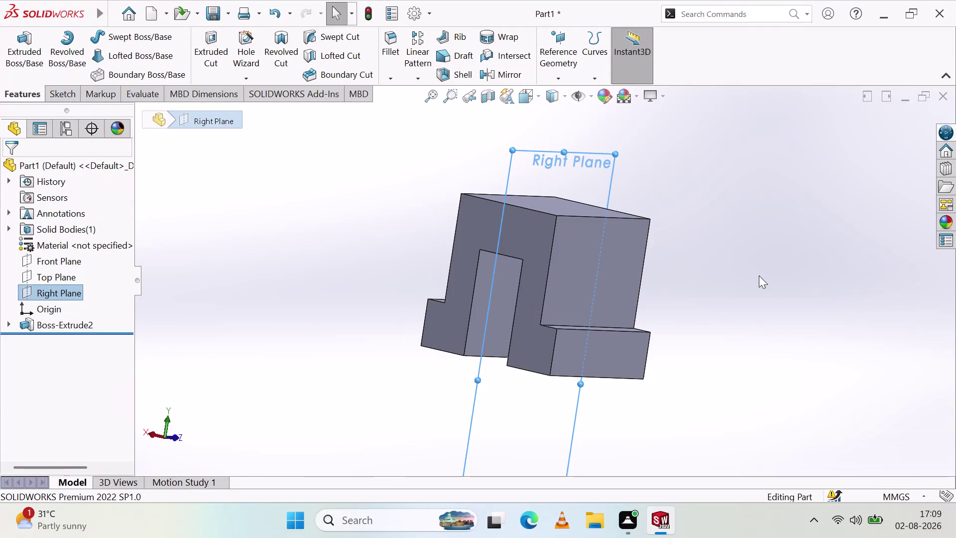
Start a sketch on the Right Plane and draw a short horizontal line near the top.
right_click(534, 188)
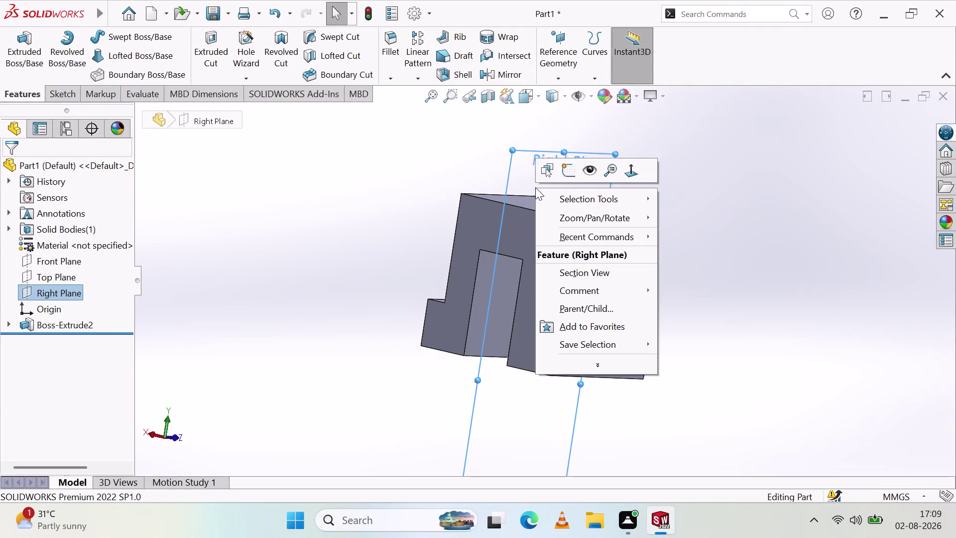
click(573, 171)
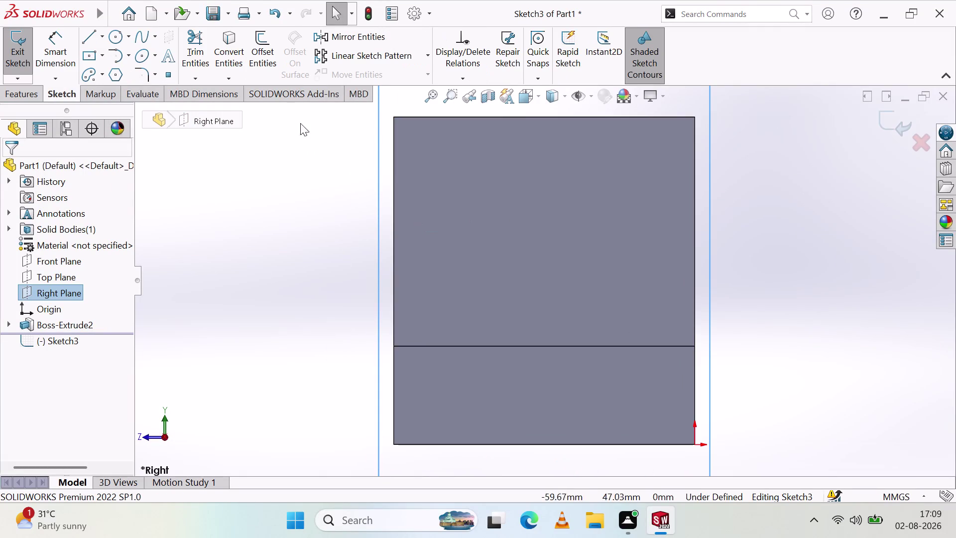
click(86, 45)
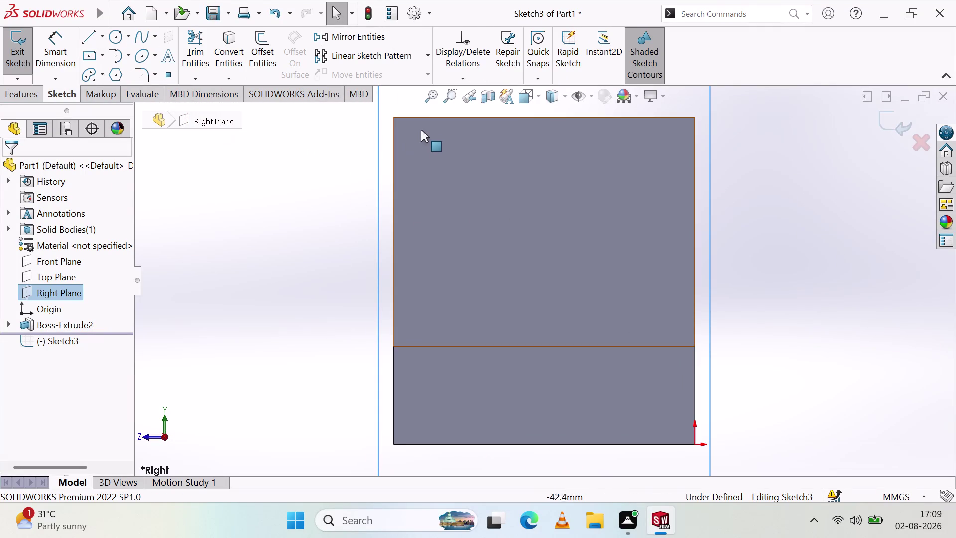
click(89, 40)
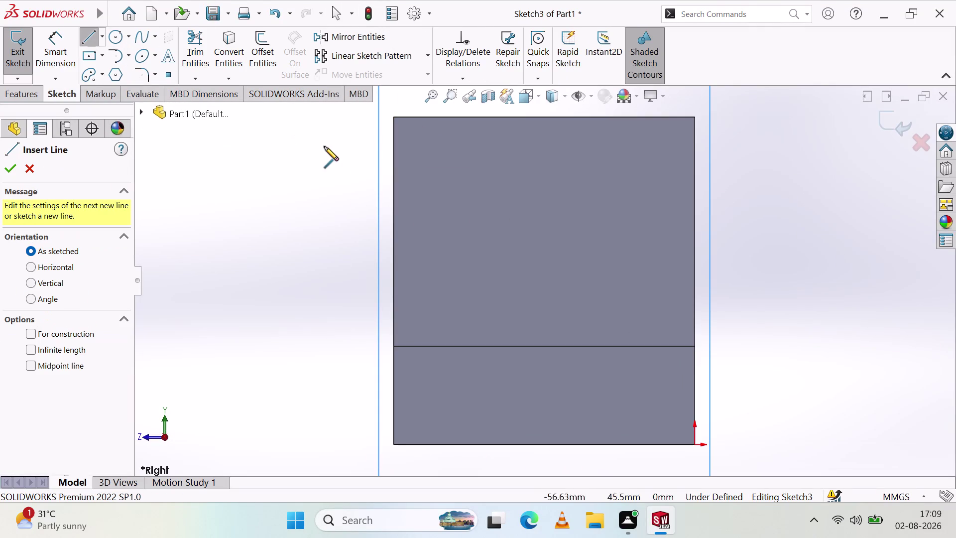
click(414, 141)
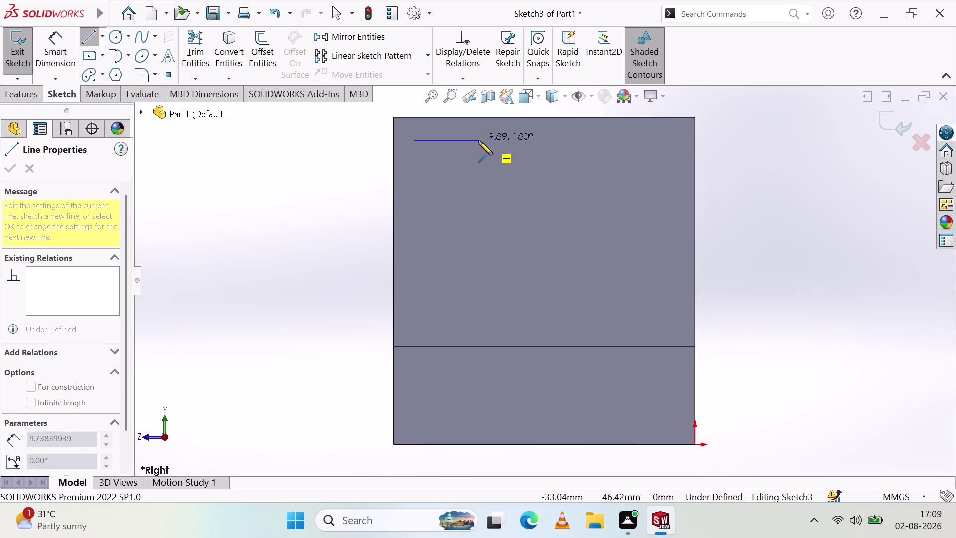
drag(483, 140, 477, 165)
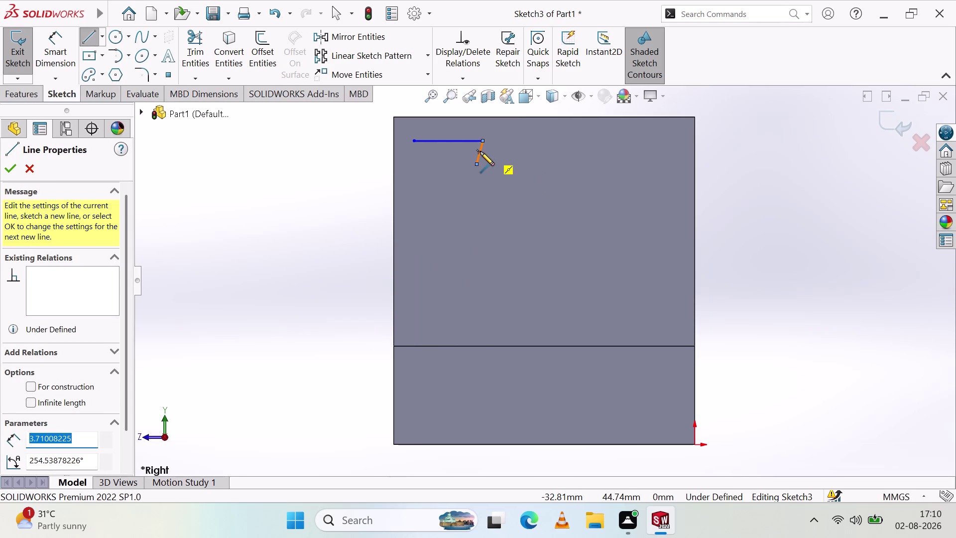
Draw a 48.31 mm slanted line from the horizontal line's end to the bottom-left corner.
key(ctrl+z)
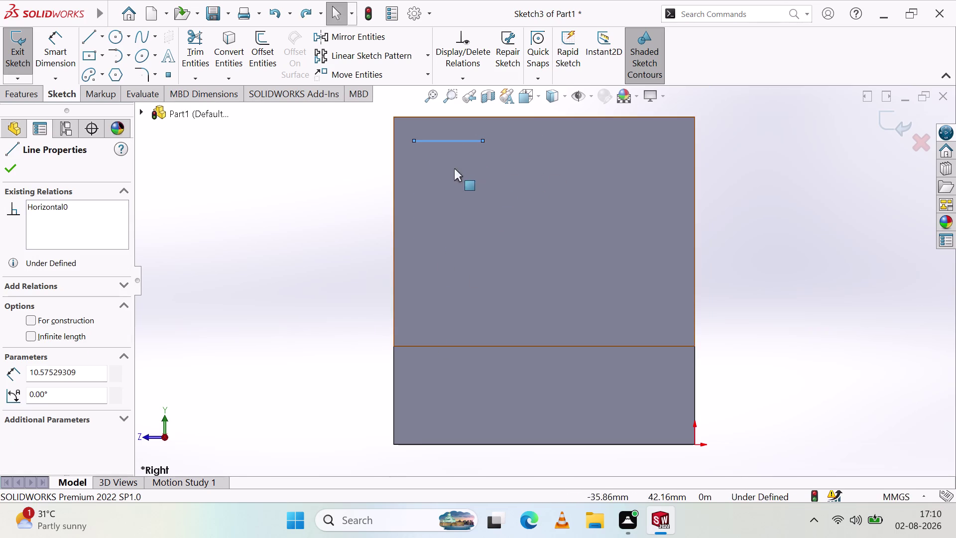
click(82, 37)
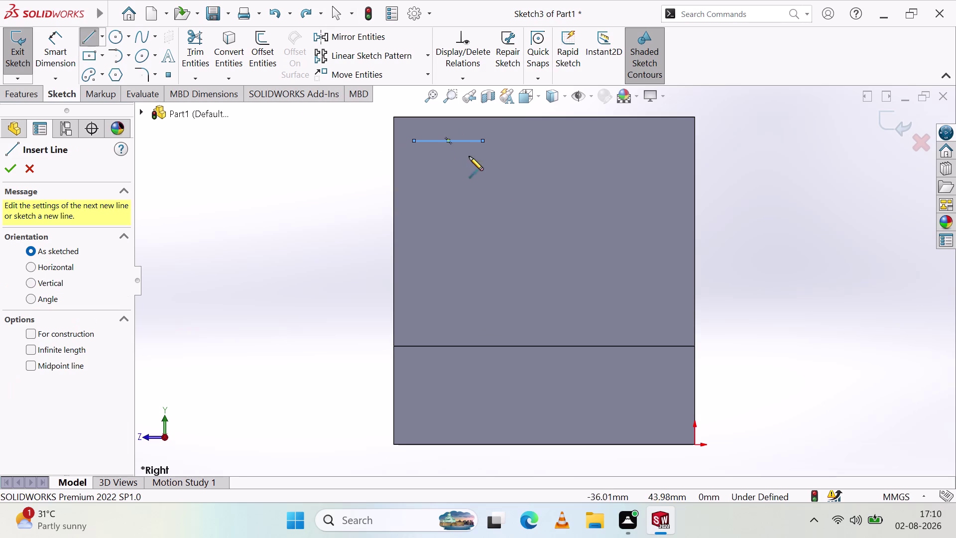
click(482, 139)
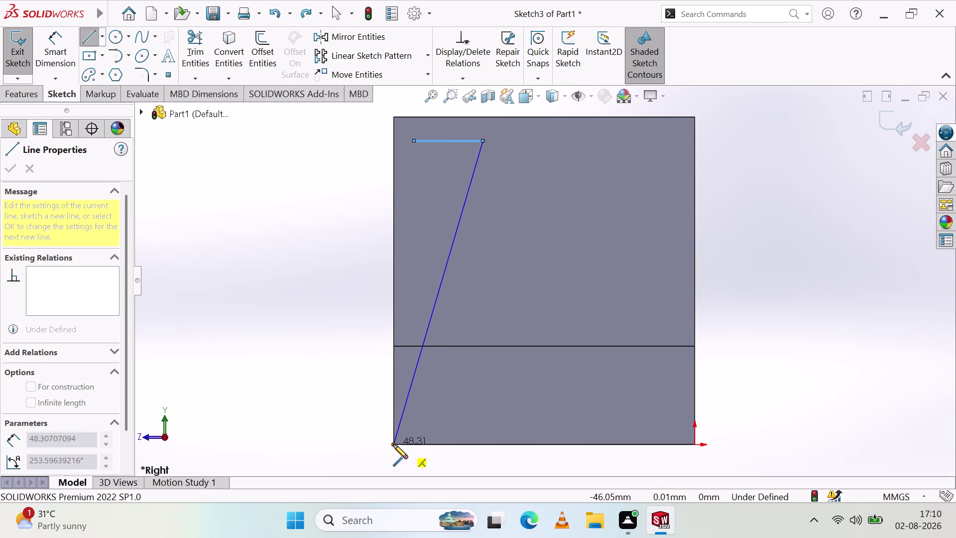
drag(393, 444, 404, 398)
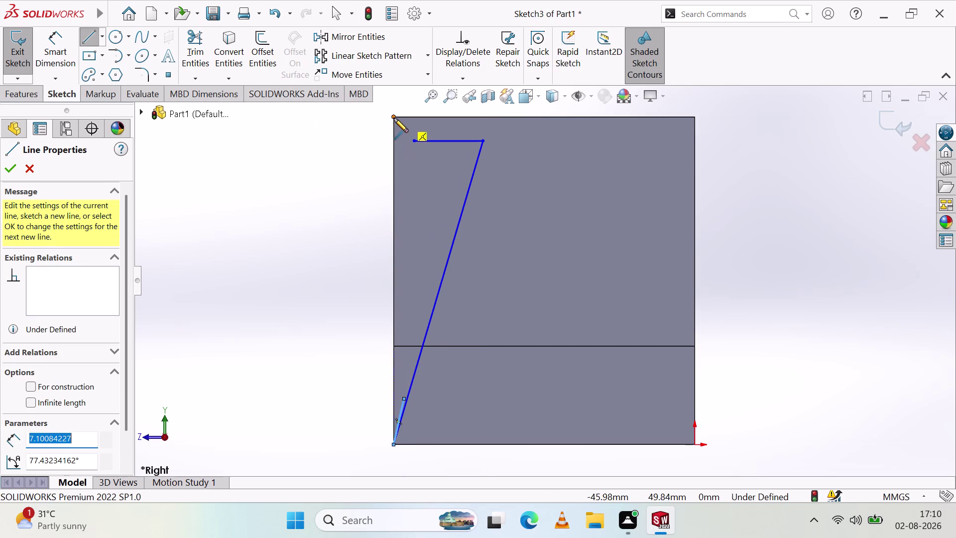
click(394, 117)
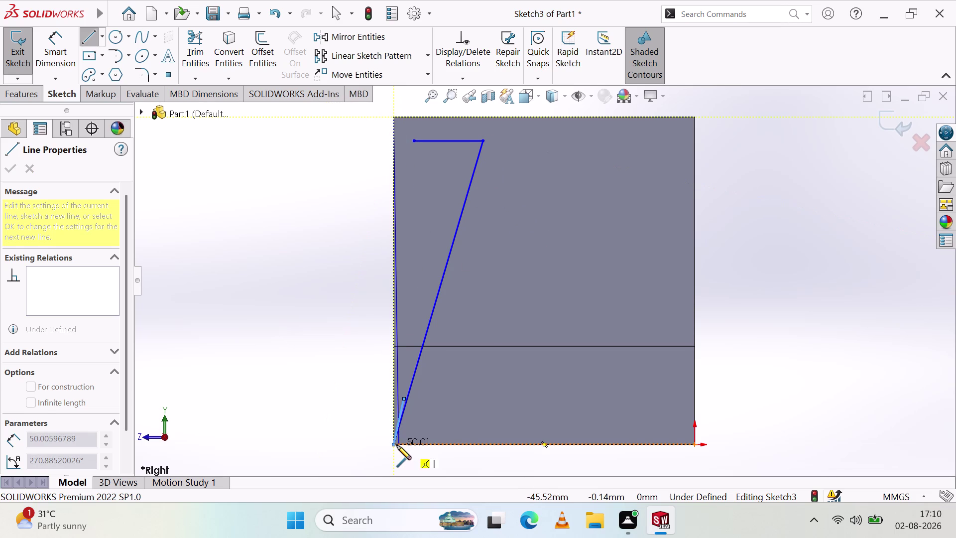
key(Escape)
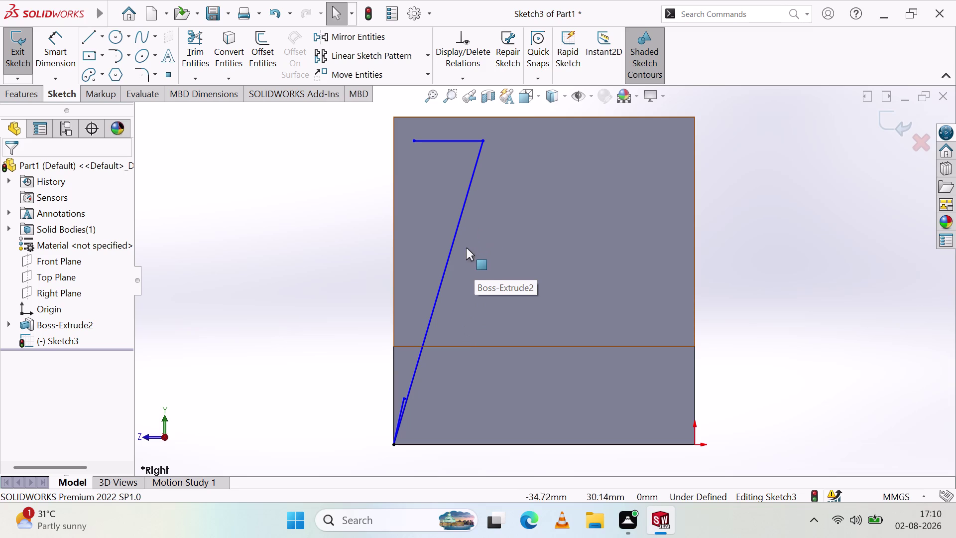
click(445, 270)
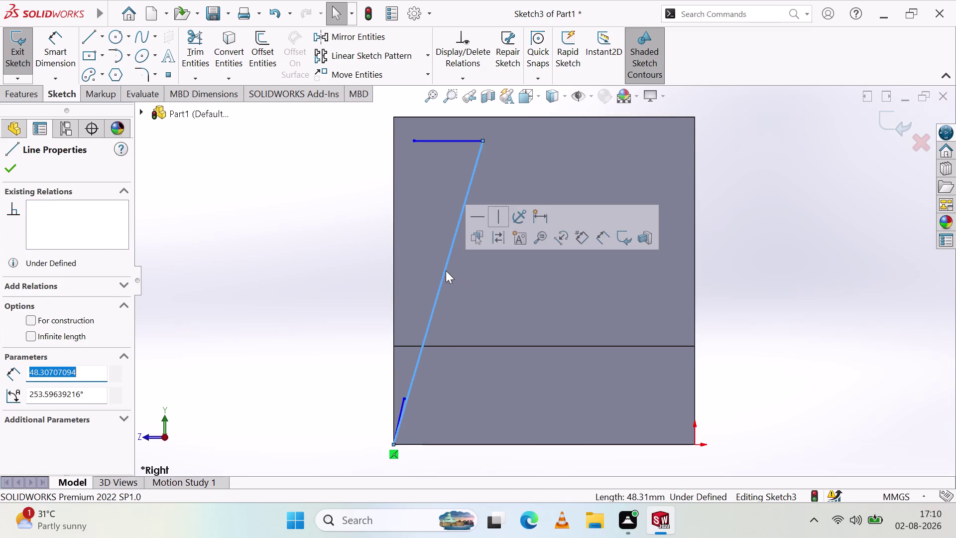
Delete the slanted, horizontal and short bottom-left lines, dismissing the endpoint-deletion warning.
key(Delete)
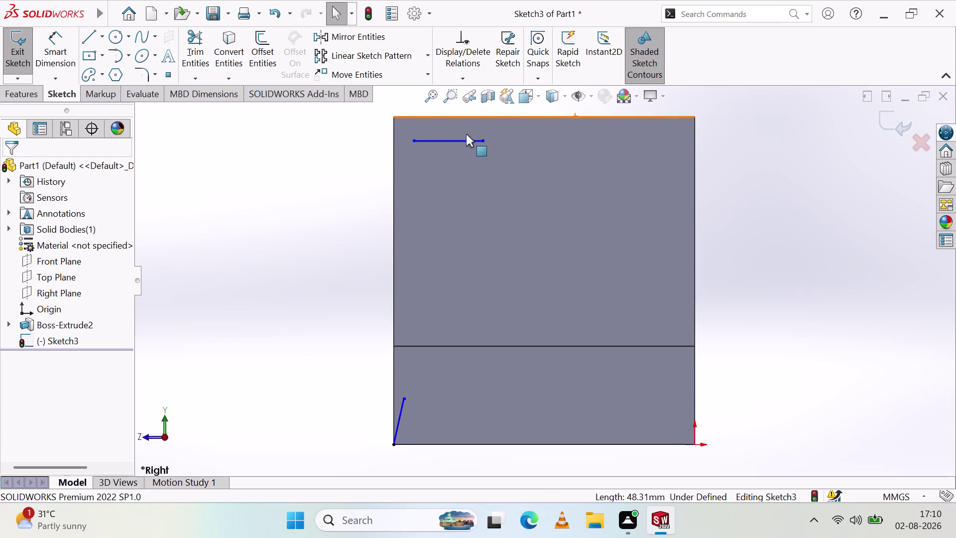
click(464, 138)
key(Delete)
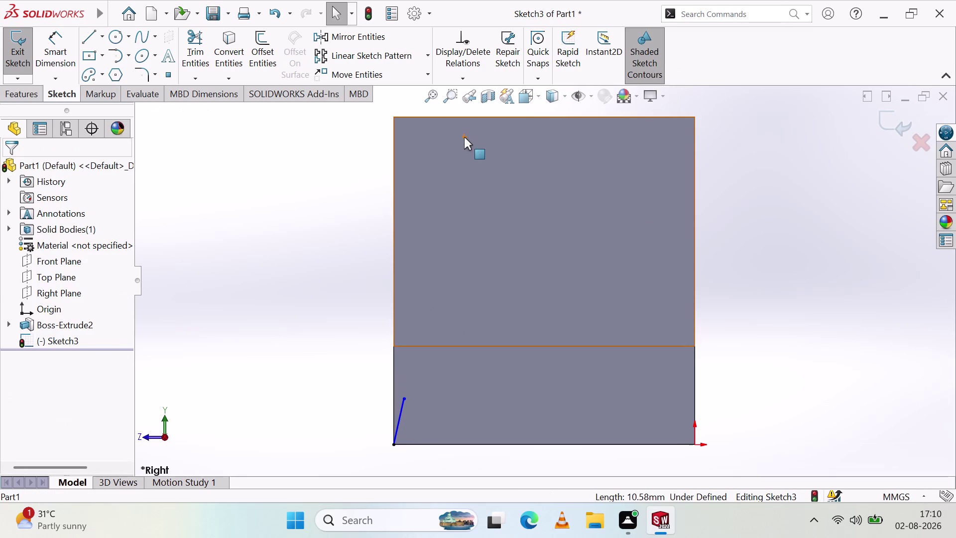
click(403, 402)
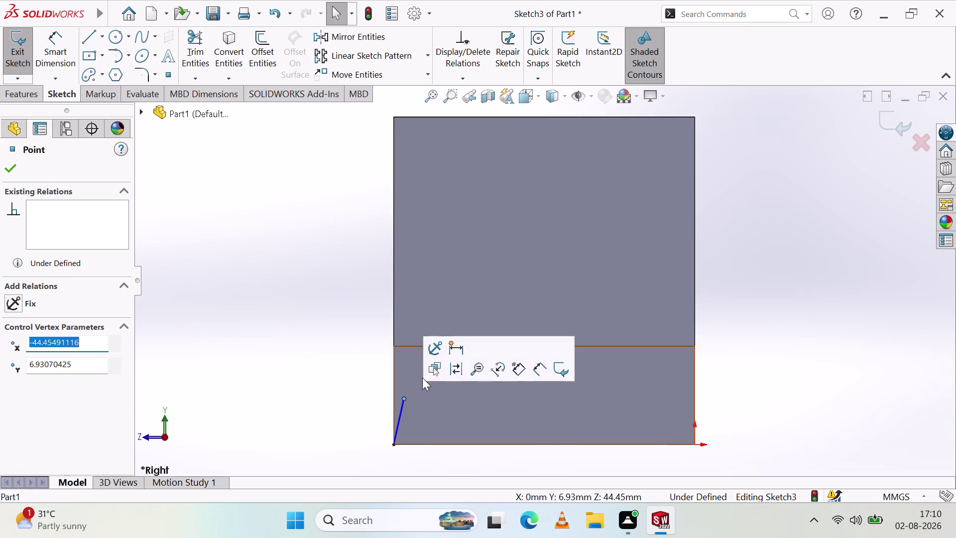
key(Delete)
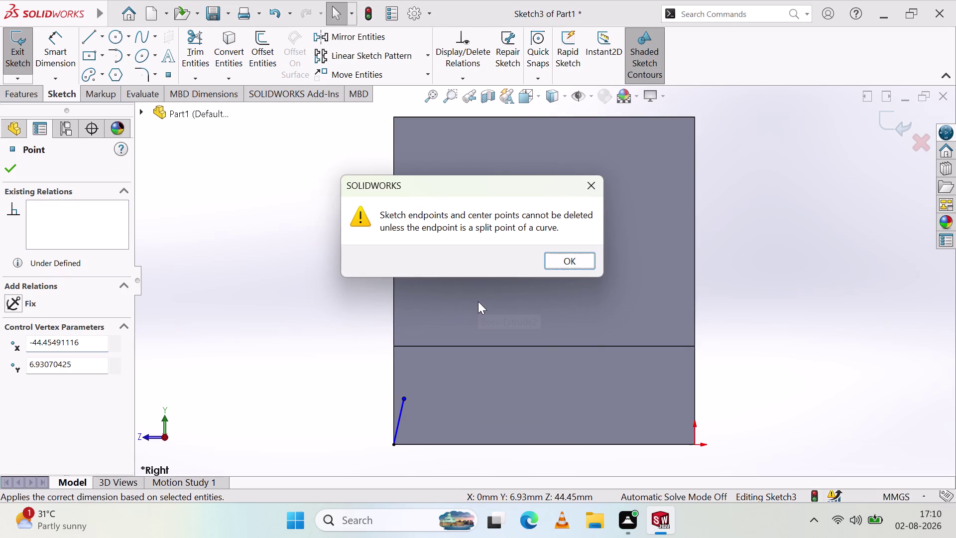
click(580, 259)
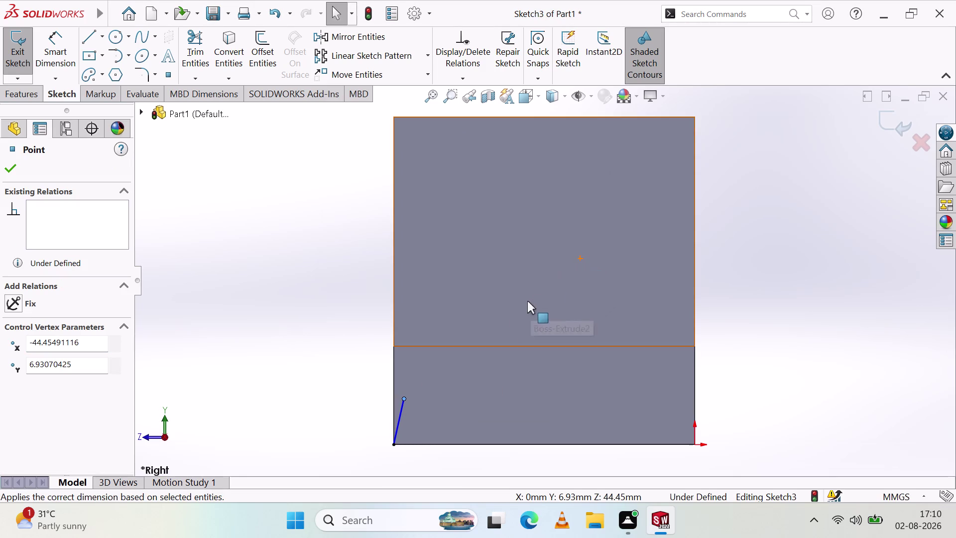
click(400, 411)
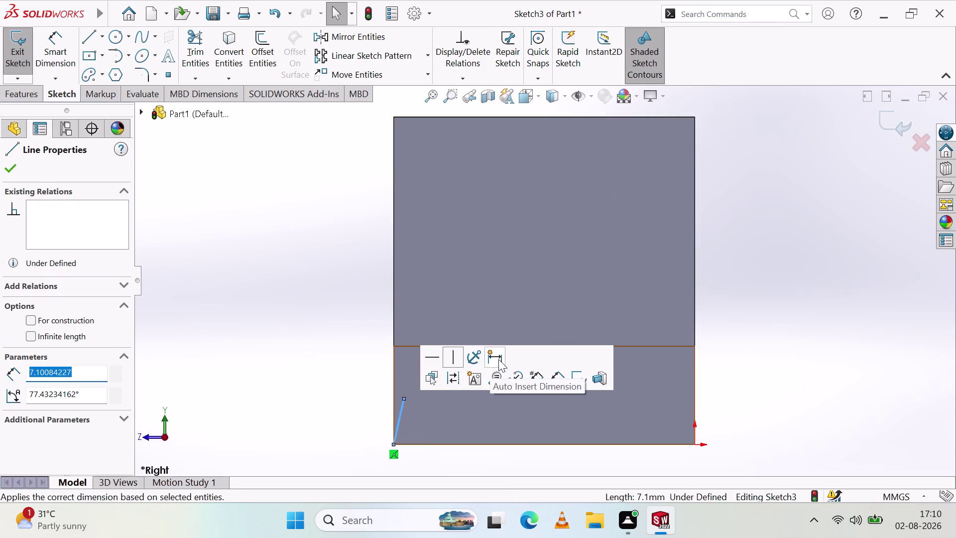
key(Delete)
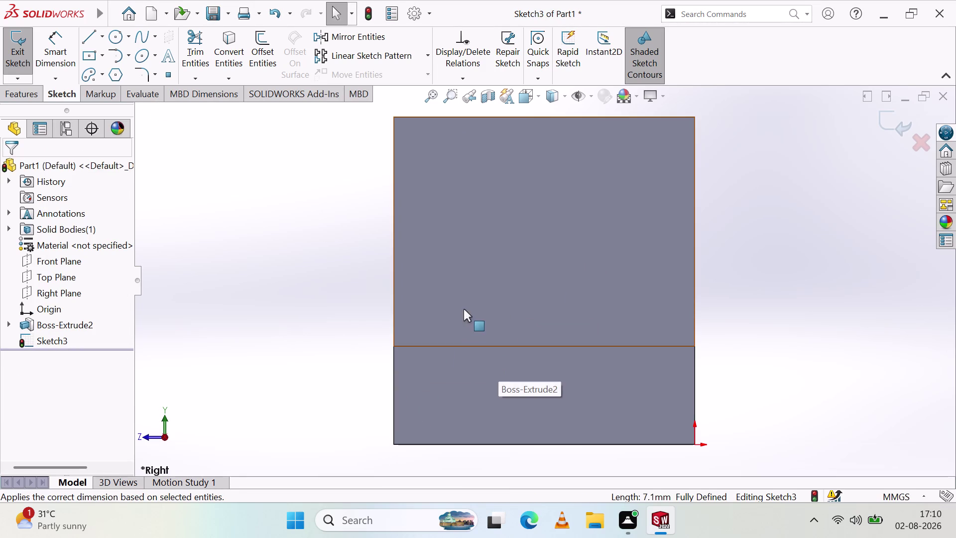
click(92, 37)
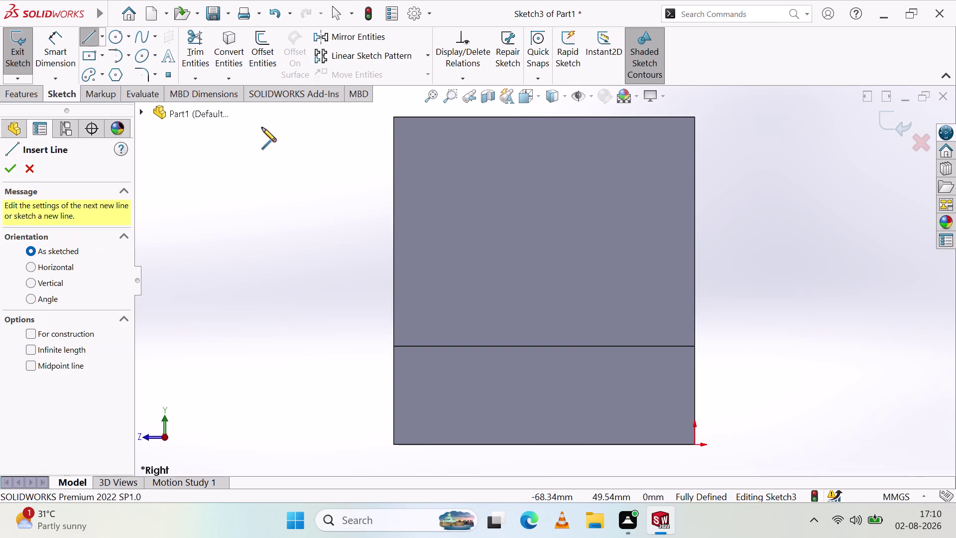
scroll(up, 3)
scroll(down, 3)
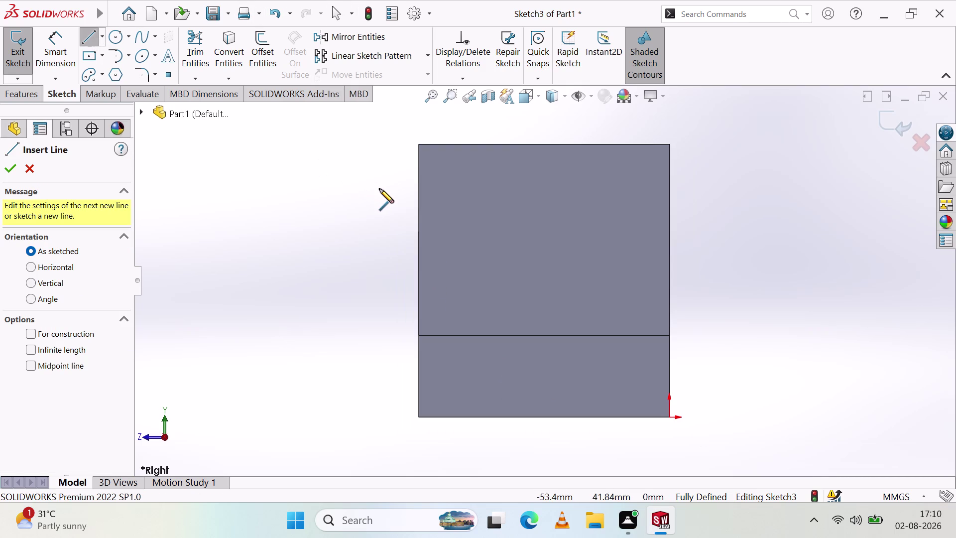
middle_drag(522, 225, 441, 225)
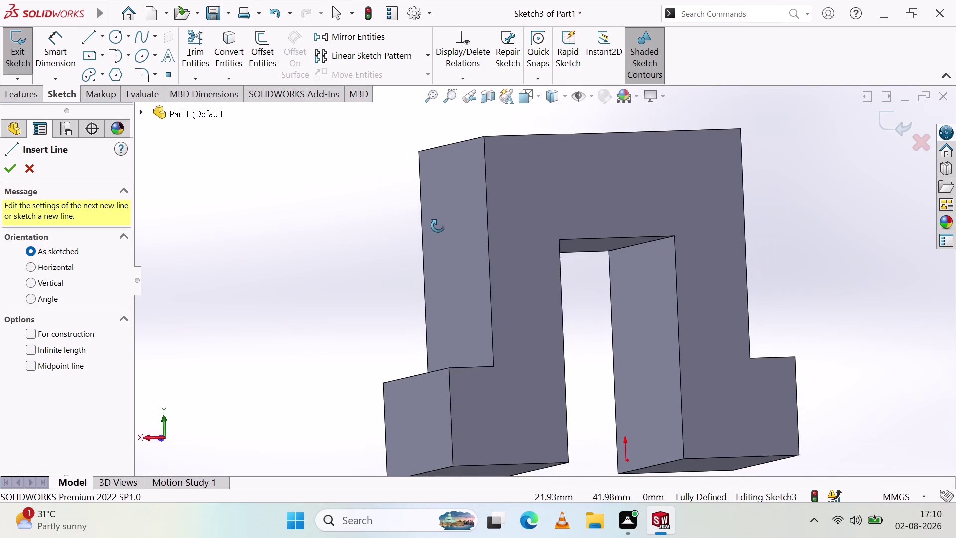
middle_drag(442, 225, 516, 226)
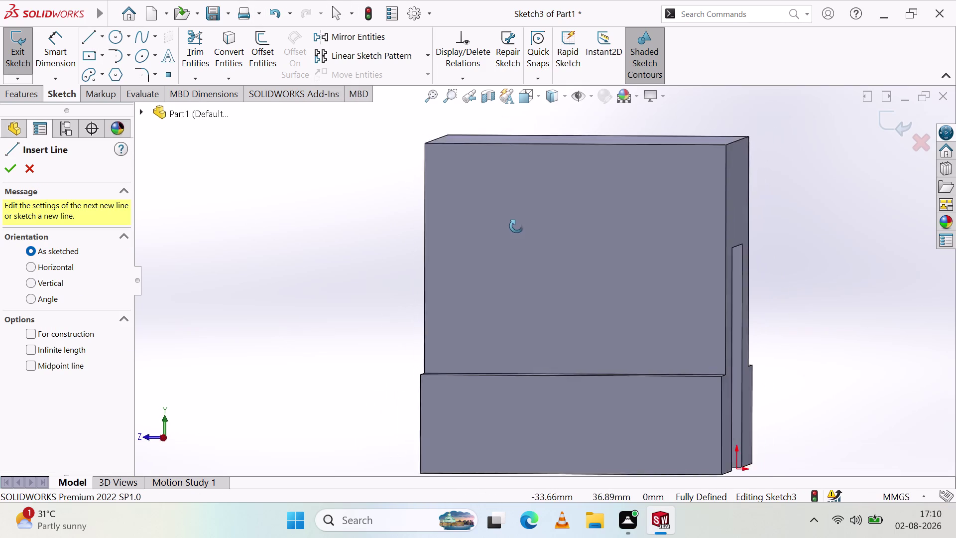
middle_drag(517, 226, 554, 227)
middle_click(556, 226)
middle_drag(561, 225, 573, 222)
middle_drag(585, 222, 622, 221)
middle_click(628, 221)
middle_click(630, 221)
middle_drag(624, 224, 557, 233)
middle_click(542, 231)
middle_click(540, 231)
middle_drag(540, 231, 522, 208)
middle_click(521, 208)
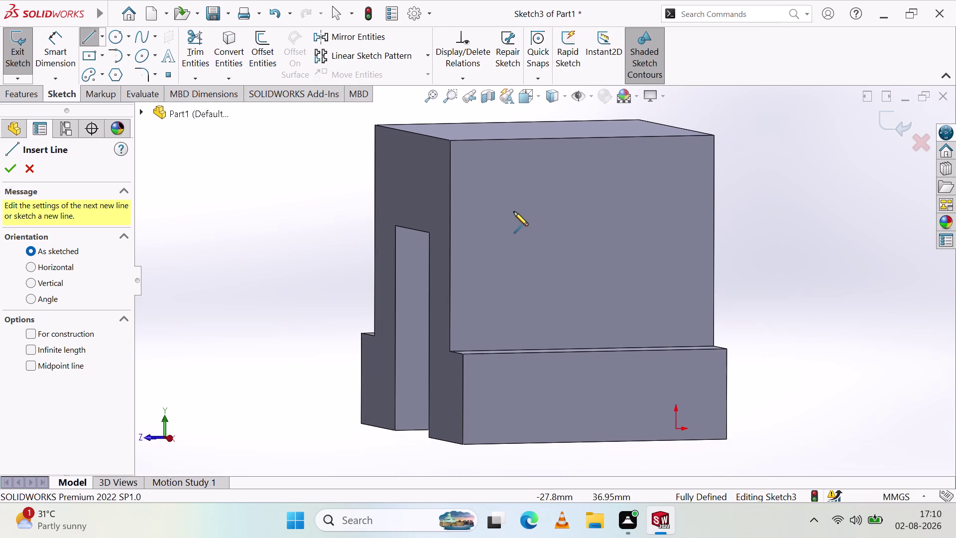
middle_drag(580, 236, 557, 216)
middle_click(557, 216)
middle_click(557, 219)
middle_drag(558, 230, 559, 236)
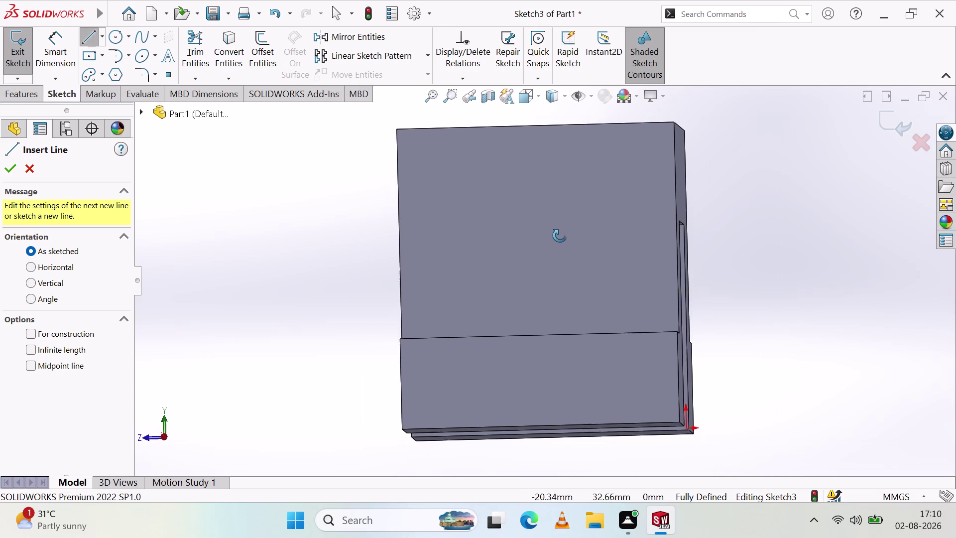
middle_drag(560, 235, 561, 240)
middle_click(561, 241)
middle_click(560, 240)
key(Escape)
key(Escape)
key(Escape)
key(Escape)
key(Escape)
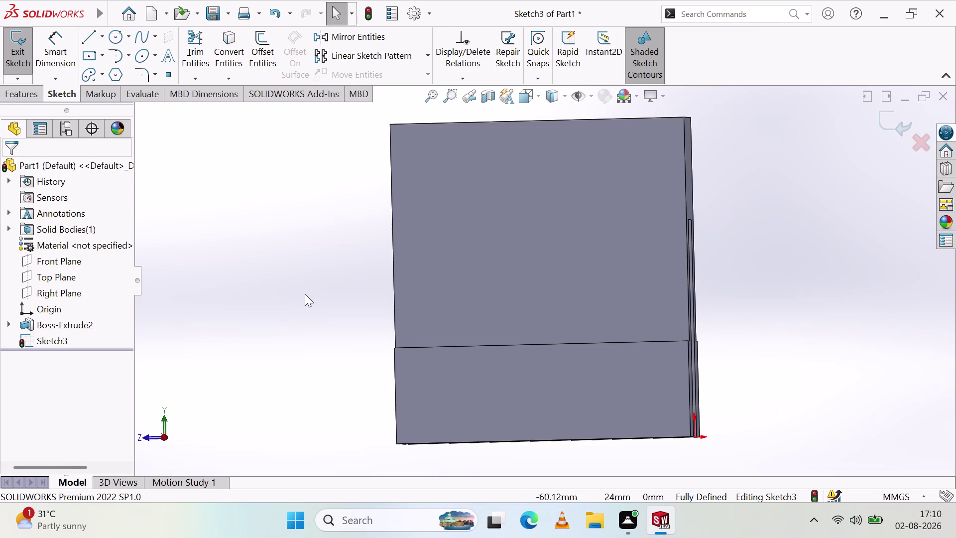
key(Escape)
key(Escape)
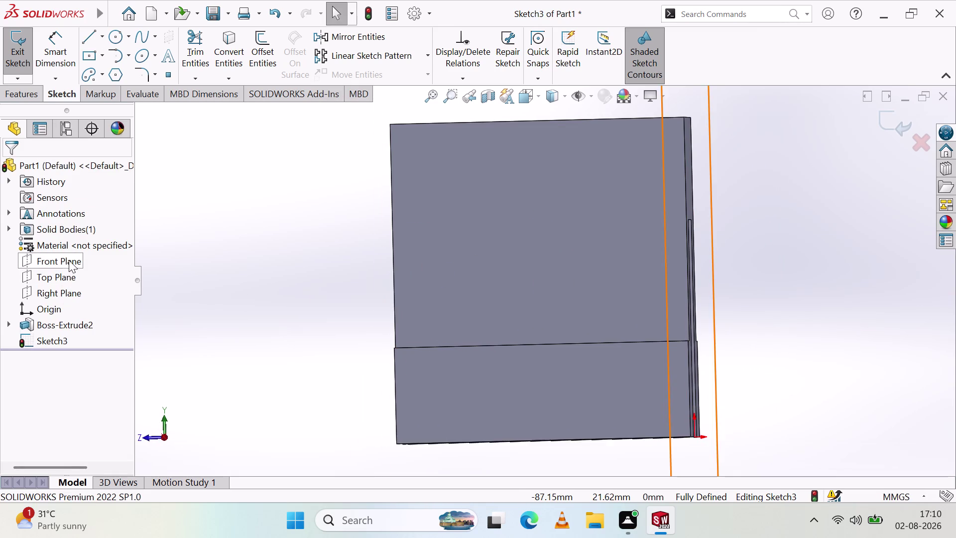
click(69, 293)
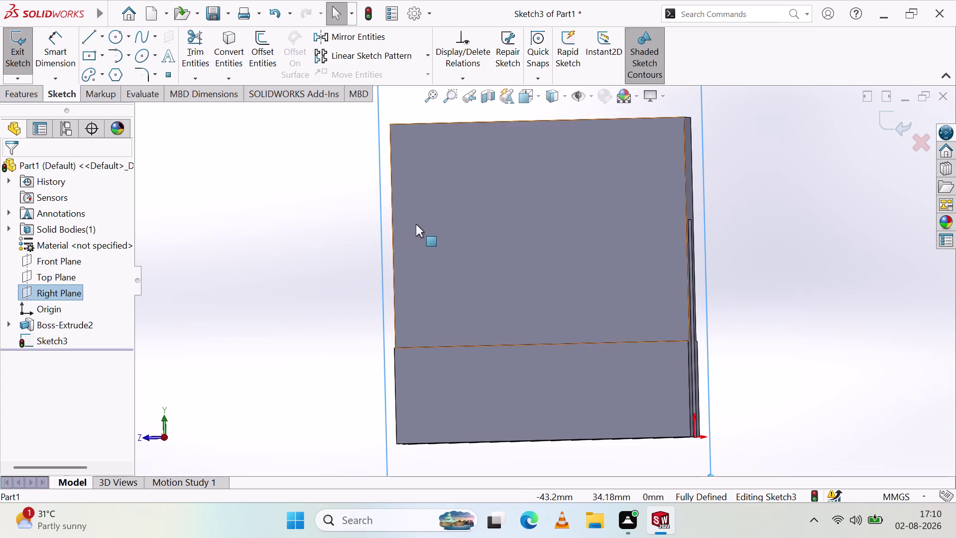
scroll(down, 3)
scroll(up, 3)
key(Escape)
key(Escape)
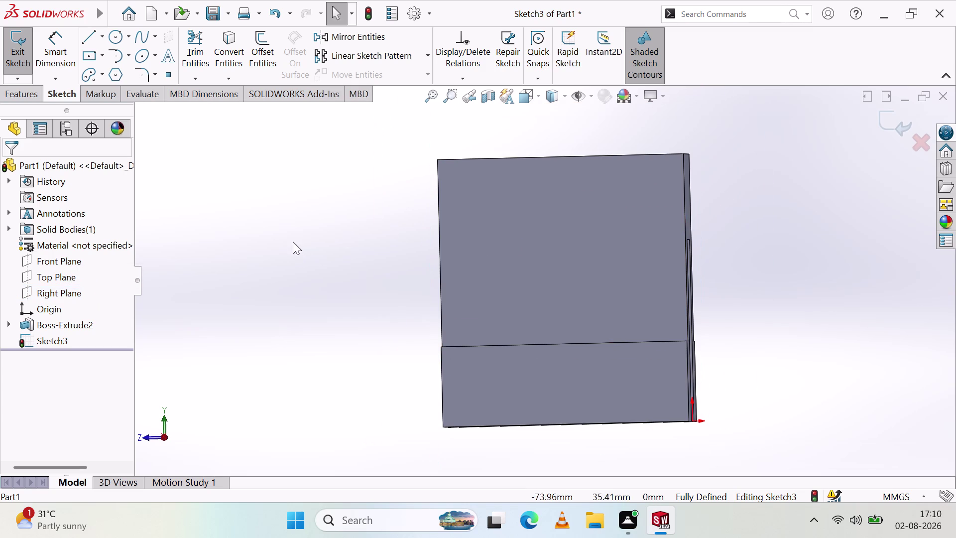
key(ctrl+z)
key(ctrl+z)
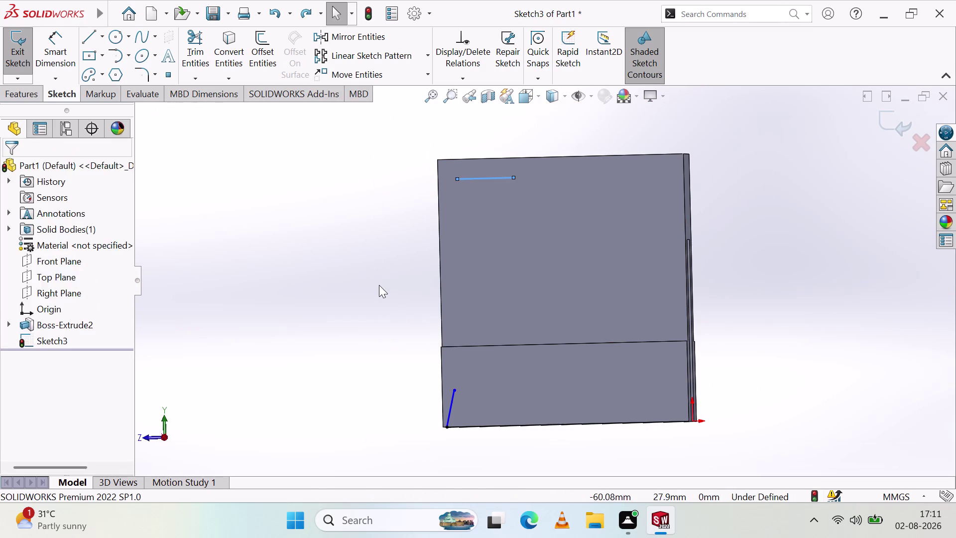
key(ctrl+z)
key(ctrl+z)
key(ctrl+z)
key(ctrl+z)
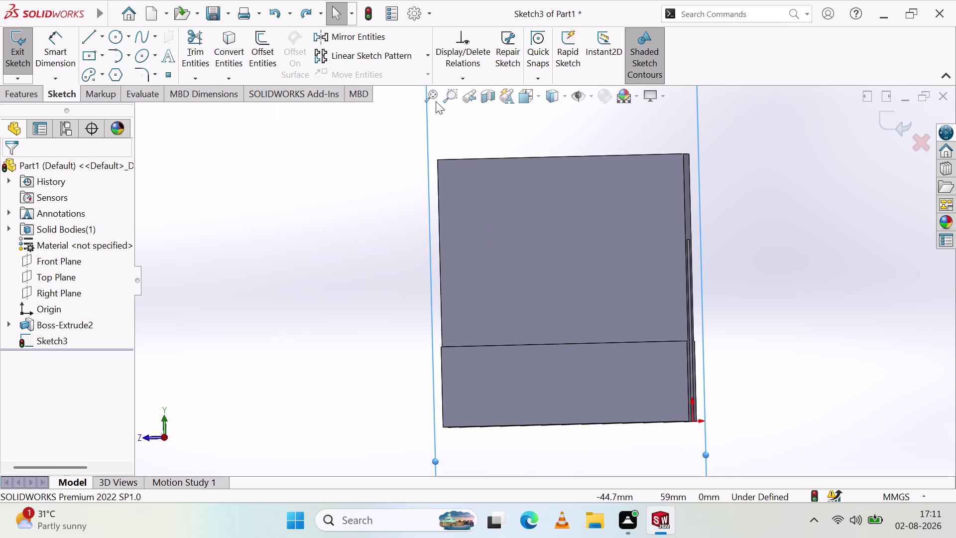
click(433, 96)
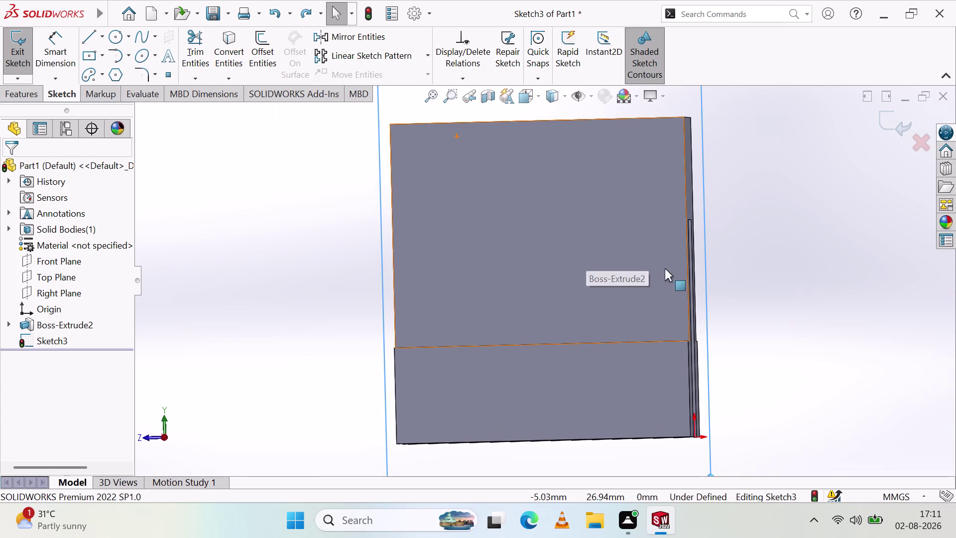
click(143, 433)
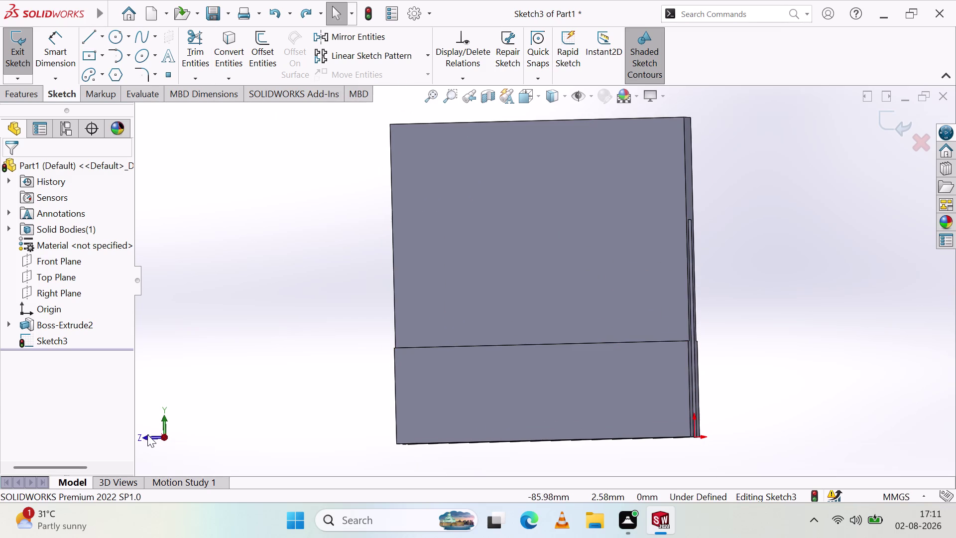
click(161, 436)
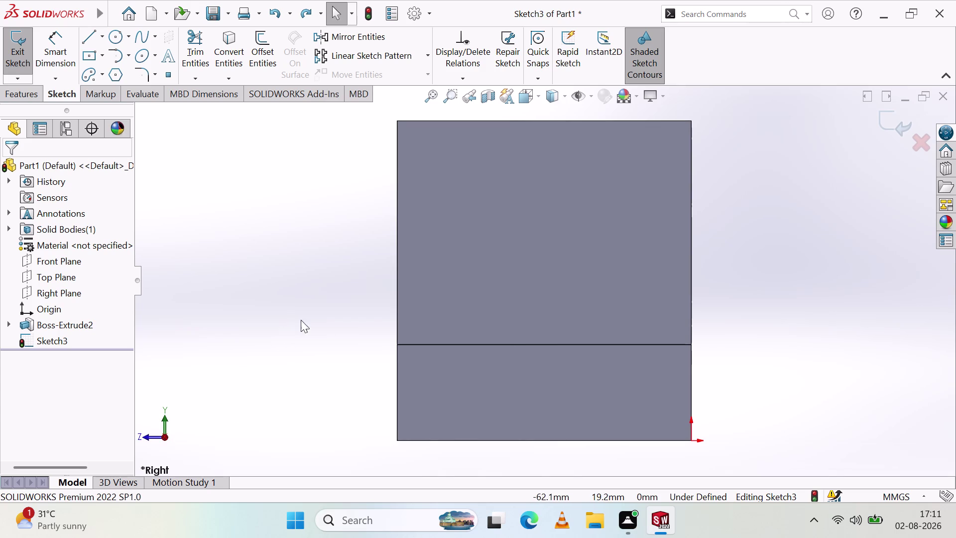
Draw a short line along the top edge and dimension it to 7 mm.
scroll(up, 3)
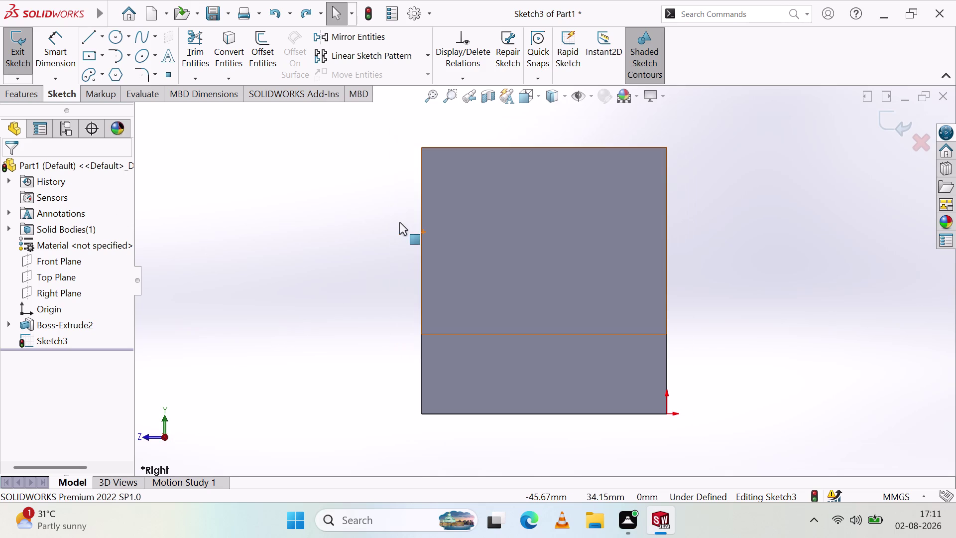
scroll(down, 3)
scroll(up, 3)
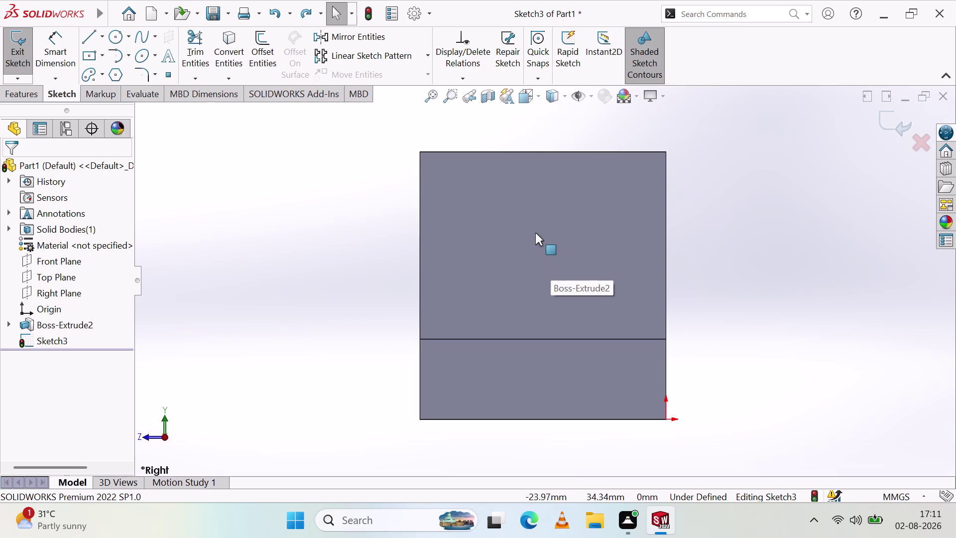
click(87, 39)
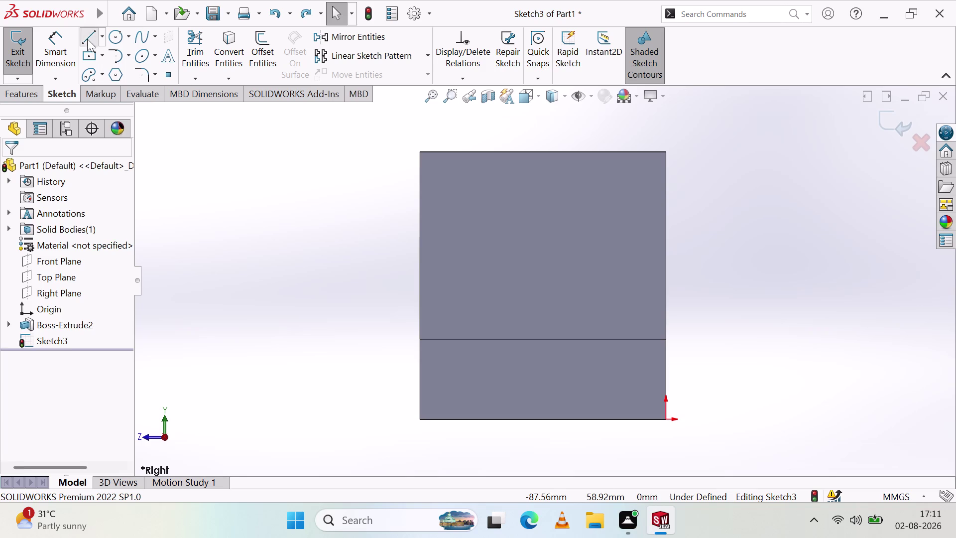
click(419, 151)
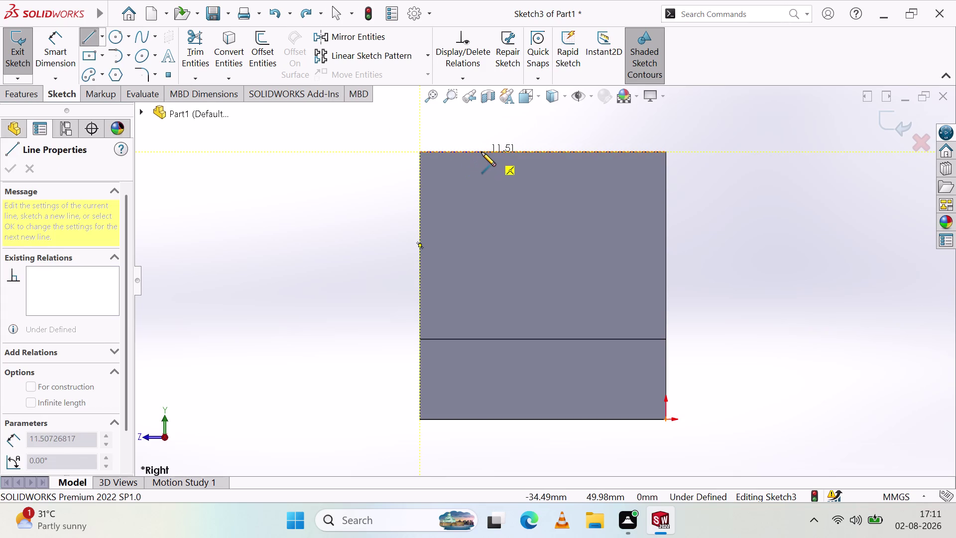
click(482, 152)
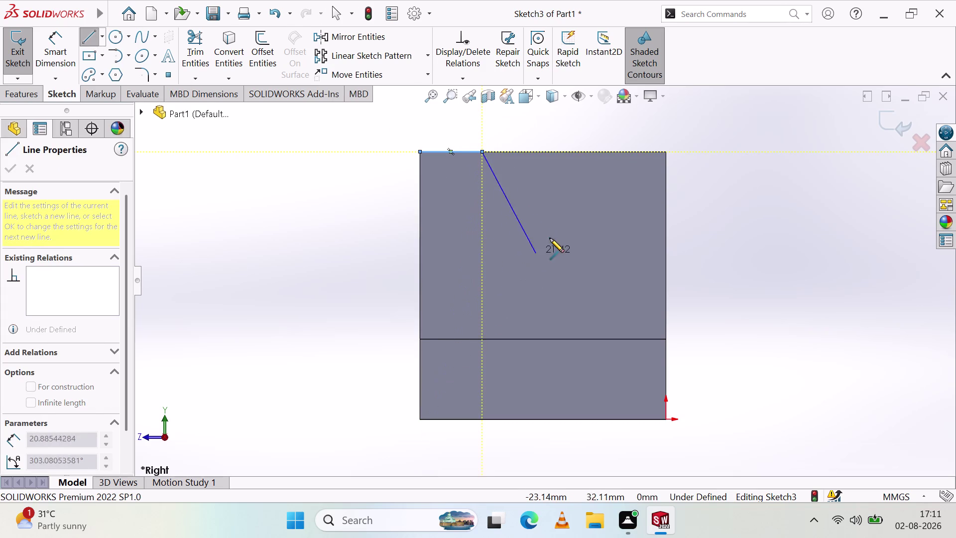
key(Escape)
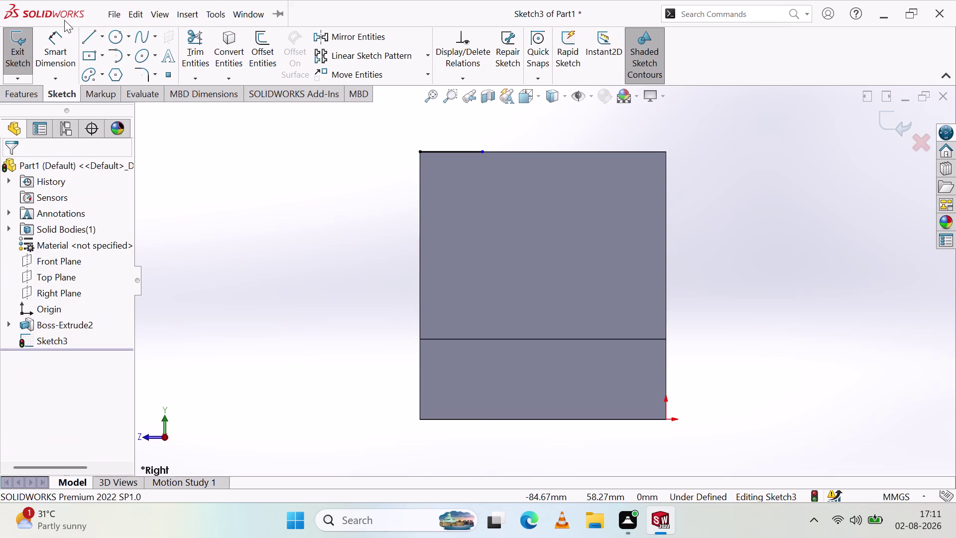
click(64, 45)
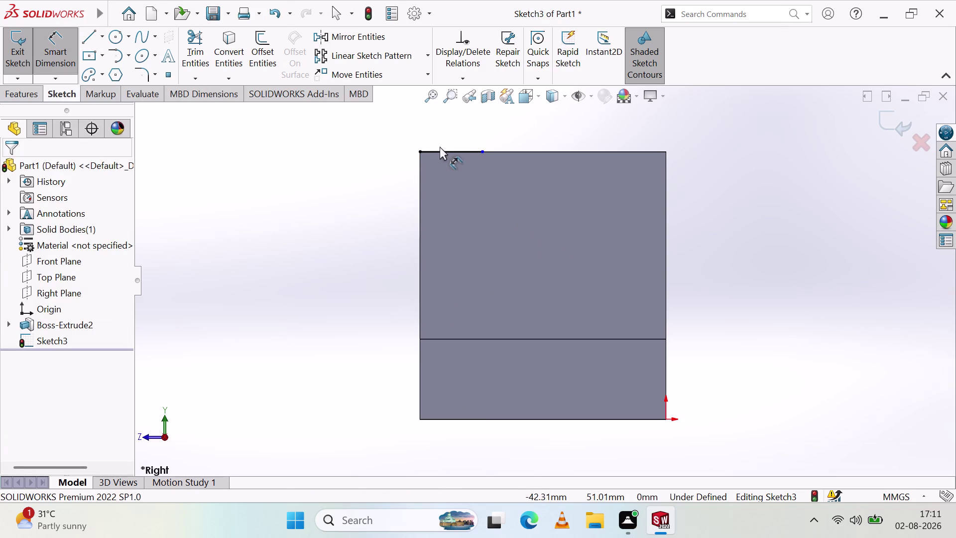
click(443, 150)
click(454, 197)
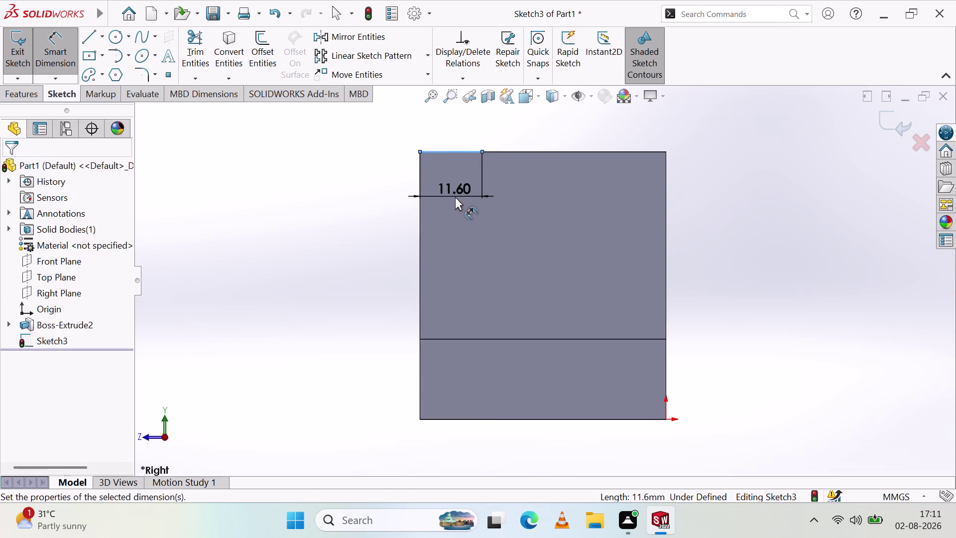
key(7)
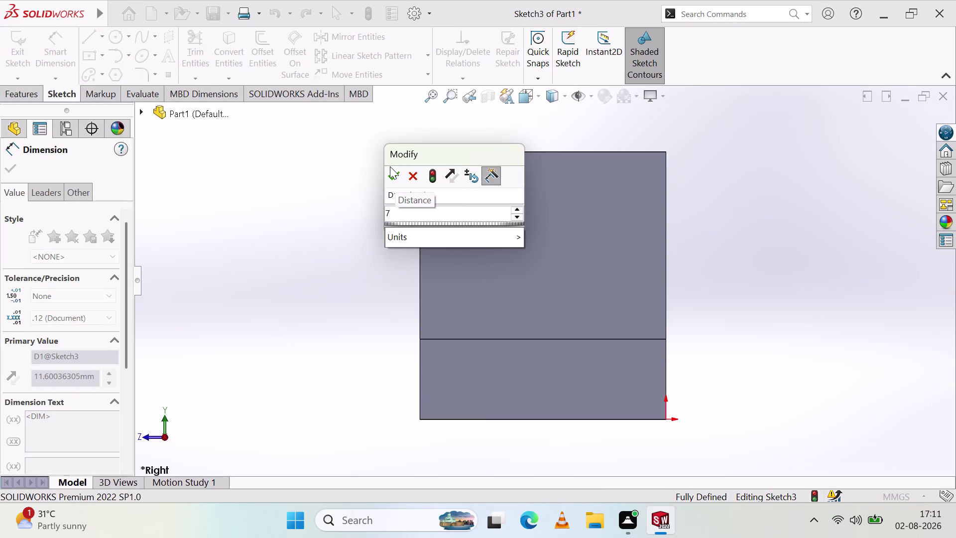
click(392, 170)
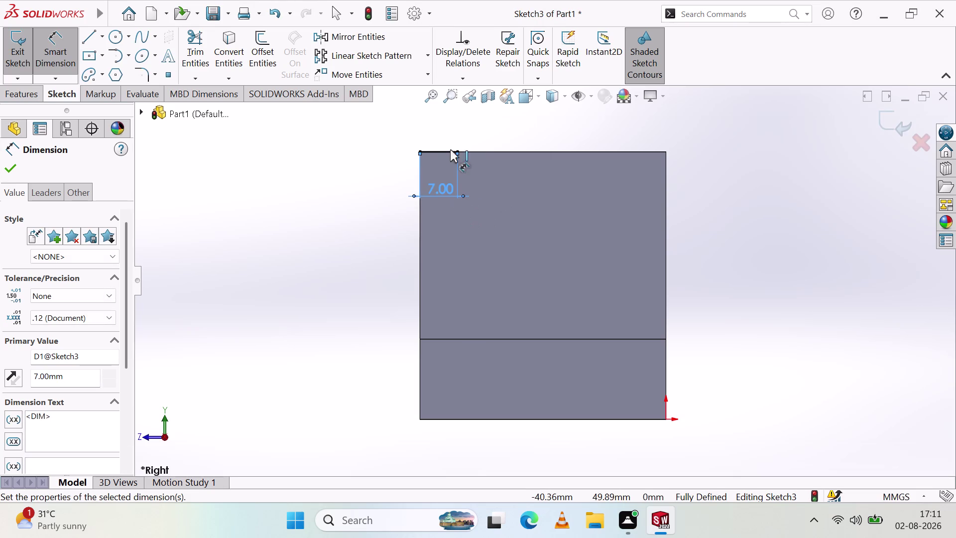
click(499, 206)
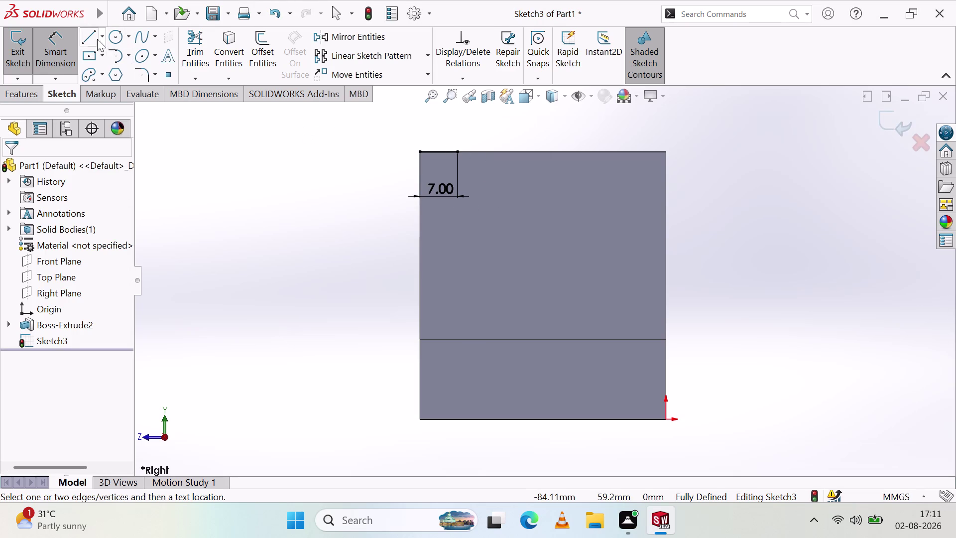
Draw a slanted line to the bottom-left corner and a 50 mm vertical left line.
click(94, 43)
click(456, 151)
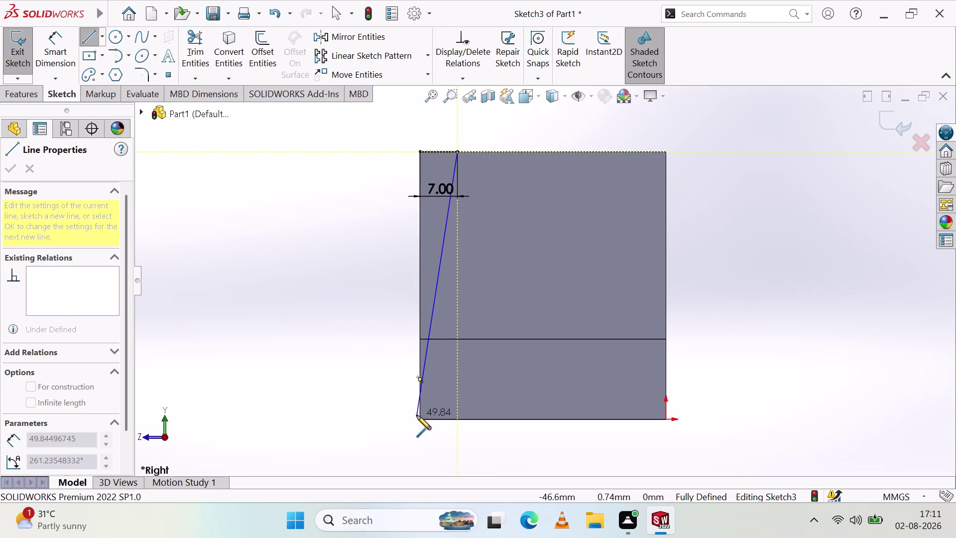
click(420, 419)
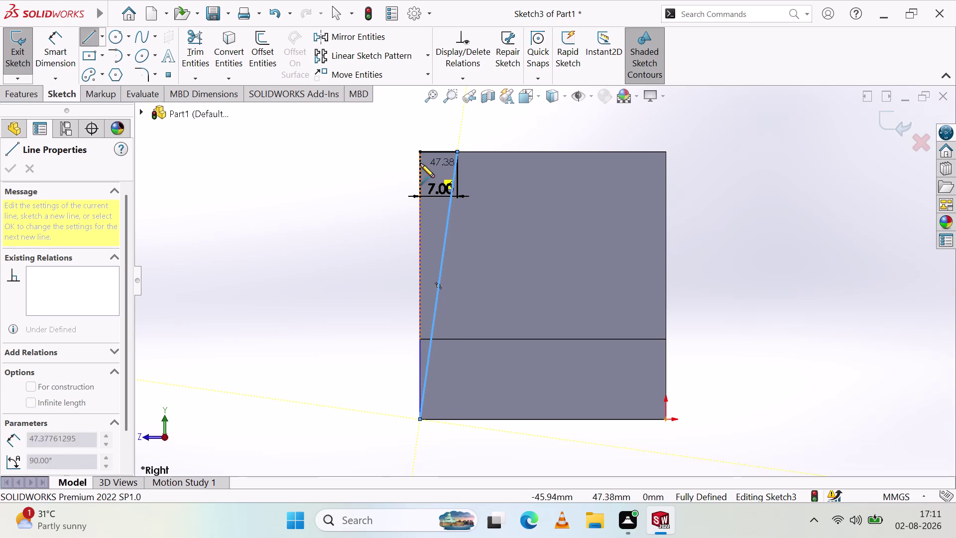
click(420, 151)
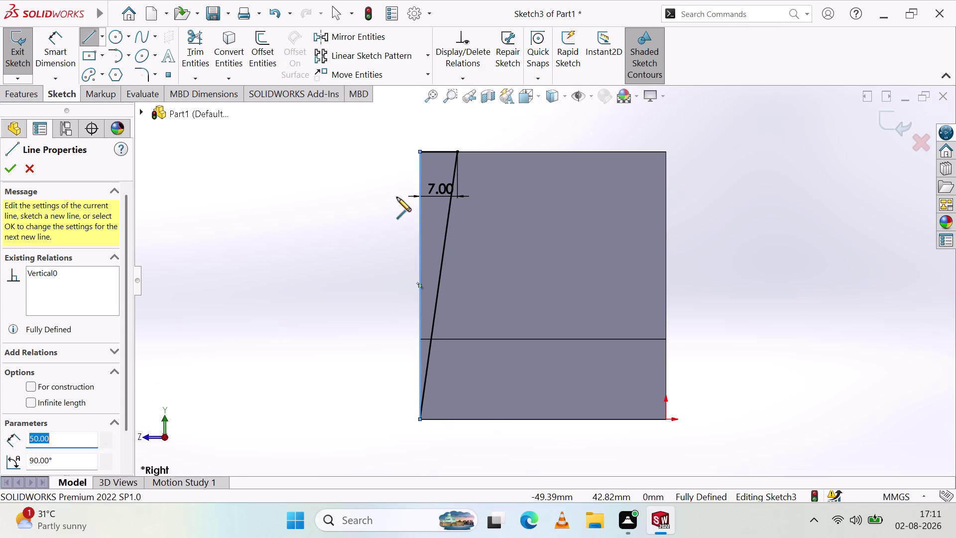
click(13, 167)
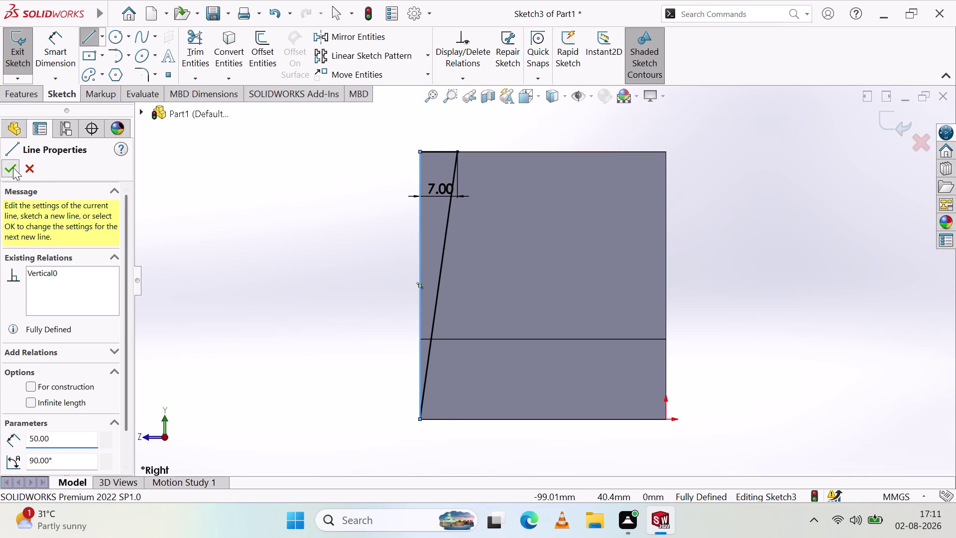
key(Escape)
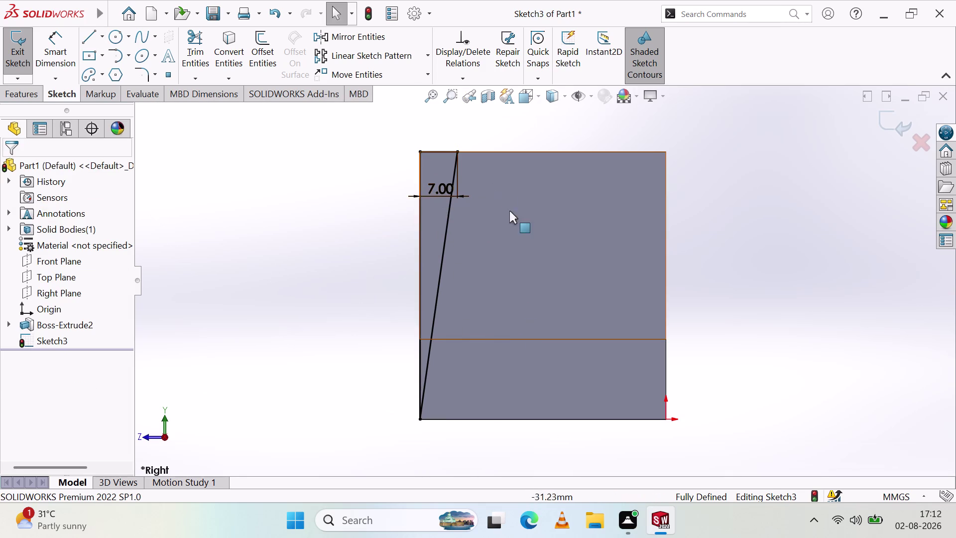
click(93, 41)
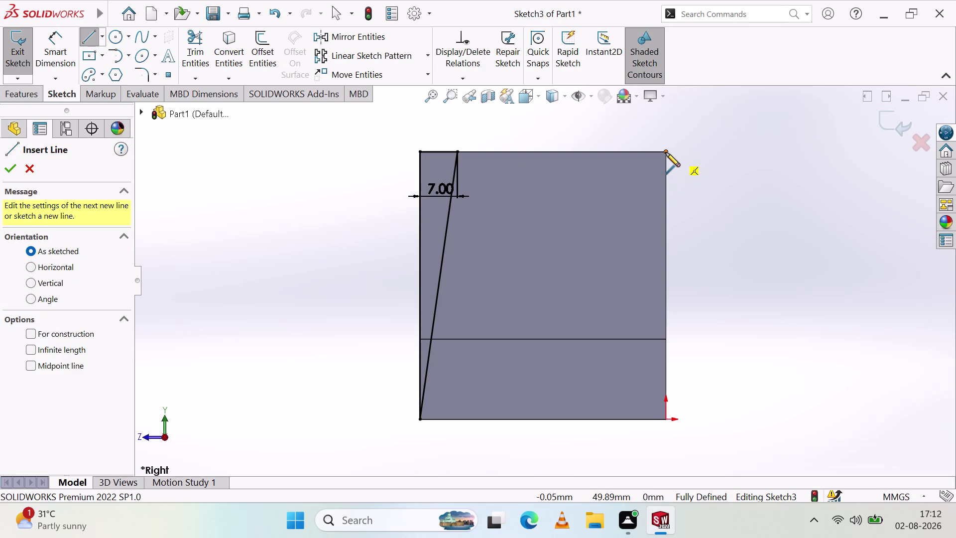
Draw a short top-right line and dimension it to 7 mm.
click(666, 152)
click(615, 150)
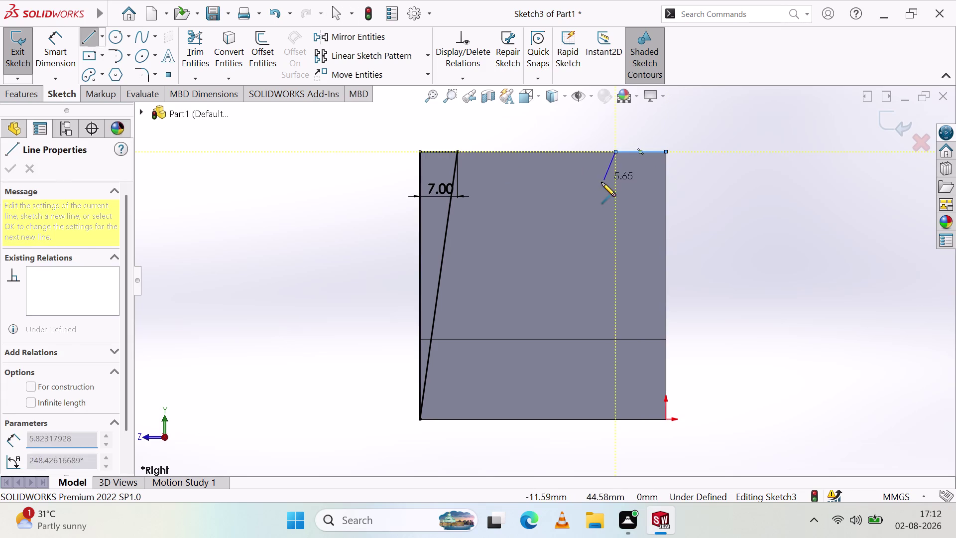
key(Escape)
click(66, 59)
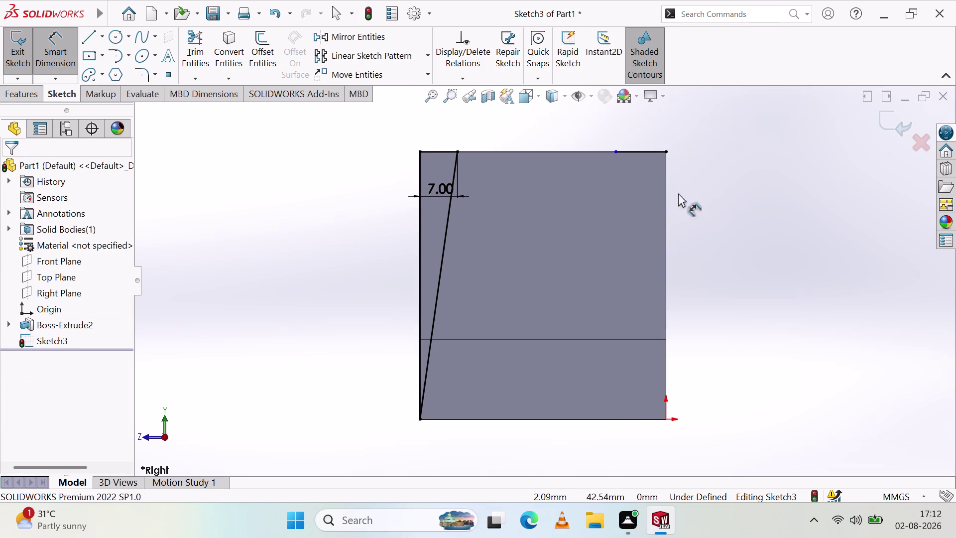
click(635, 153)
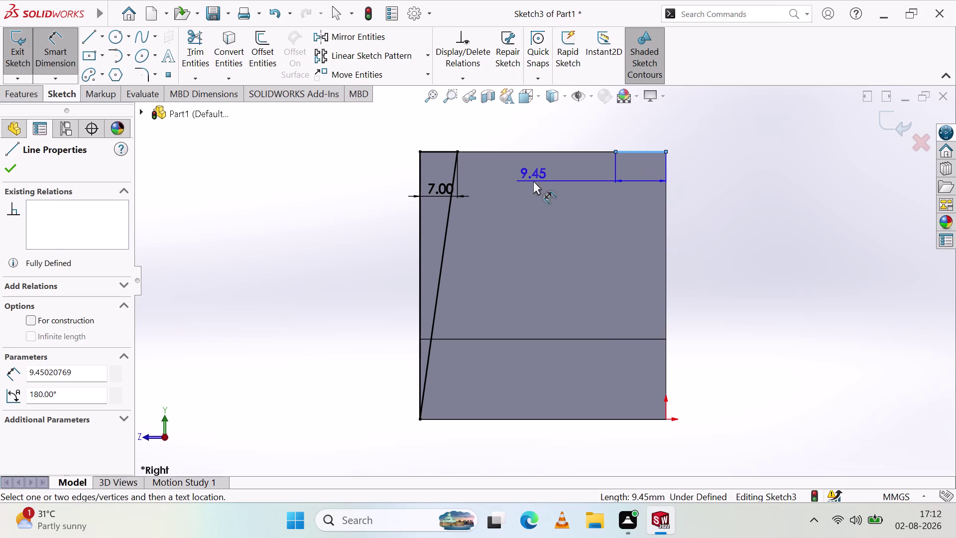
click(533, 181)
key(7)
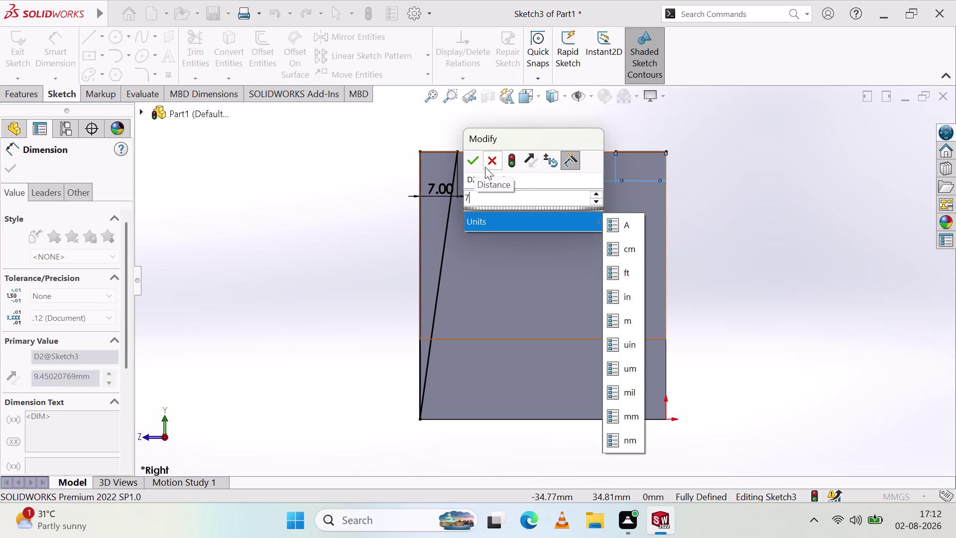
click(471, 158)
click(605, 208)
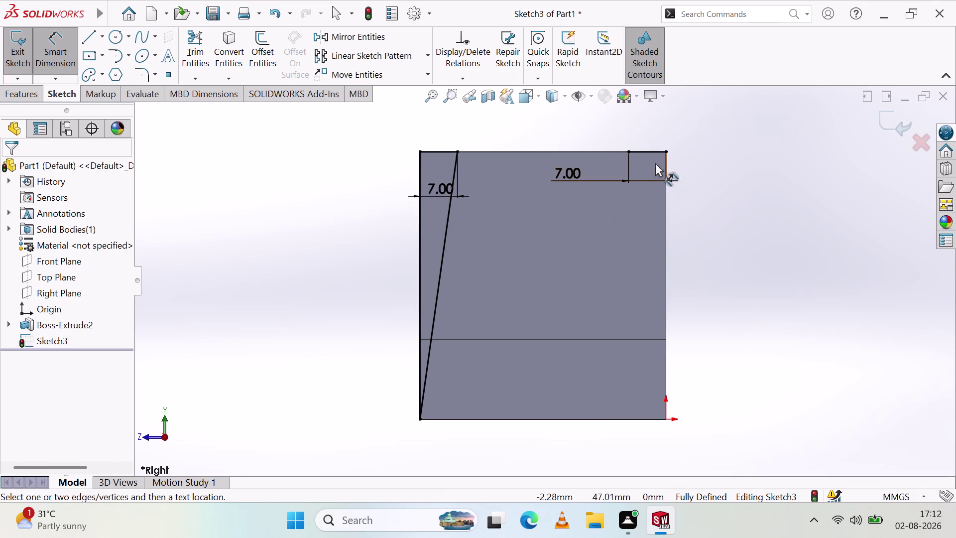
Draw the tapered line from the 7 mm point down to the bottom-right corner.
click(94, 35)
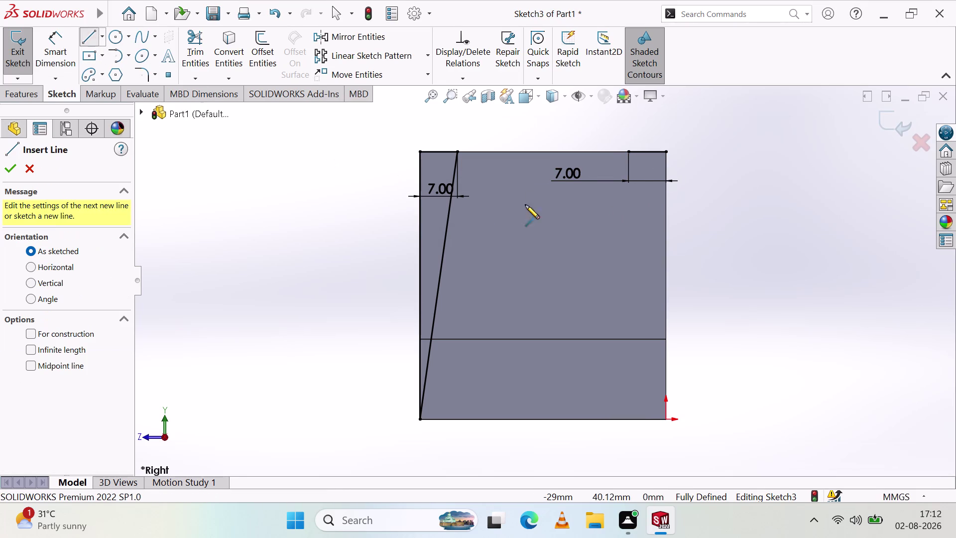
click(629, 151)
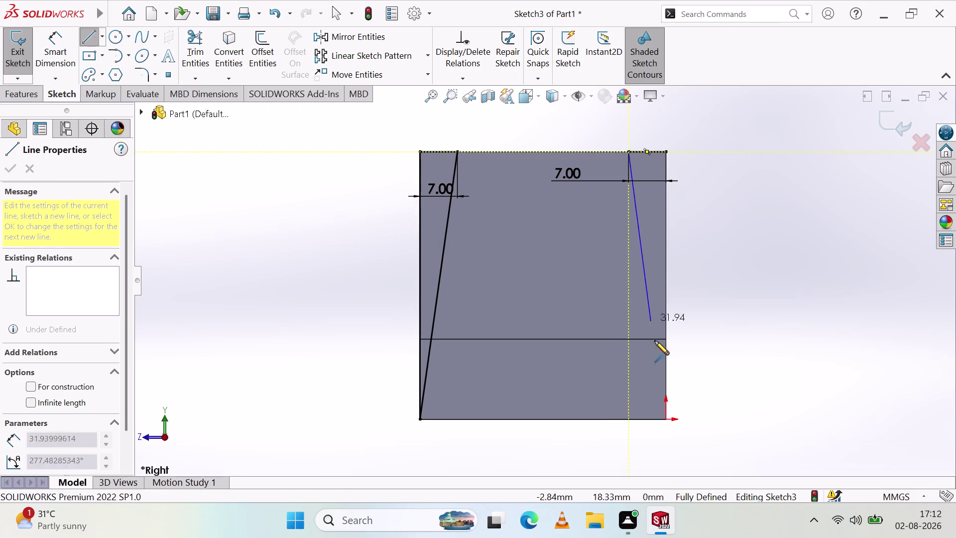
click(667, 418)
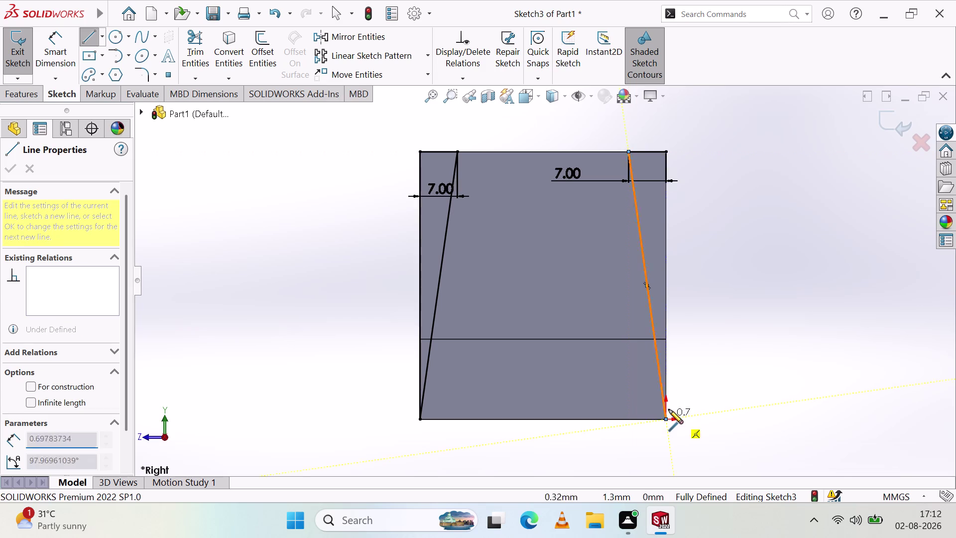
click(666, 151)
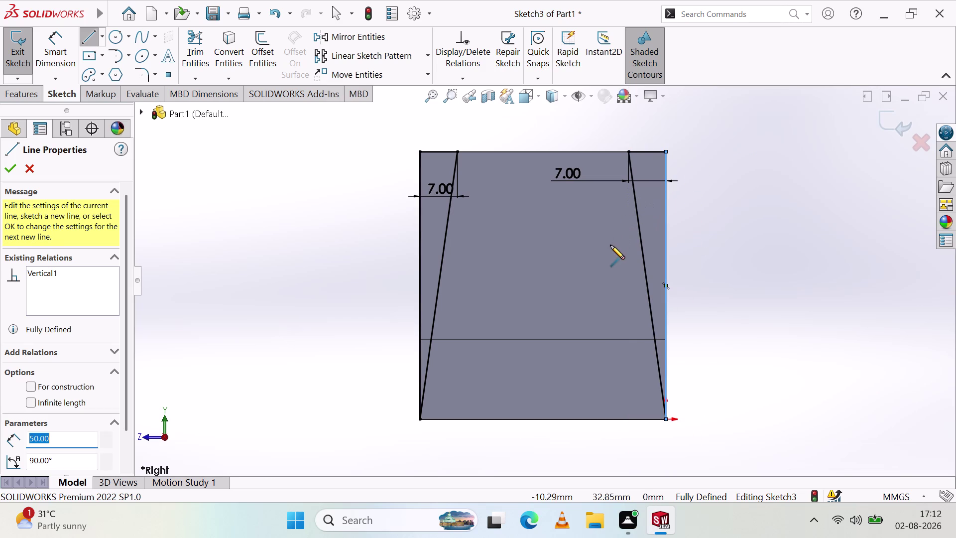
key(Escape)
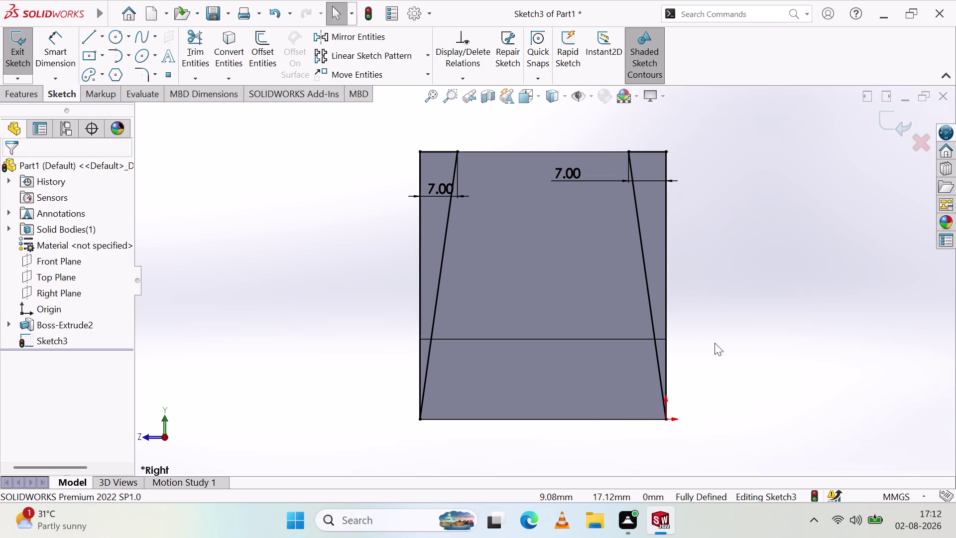
scroll(down, 3)
scroll(up, 3)
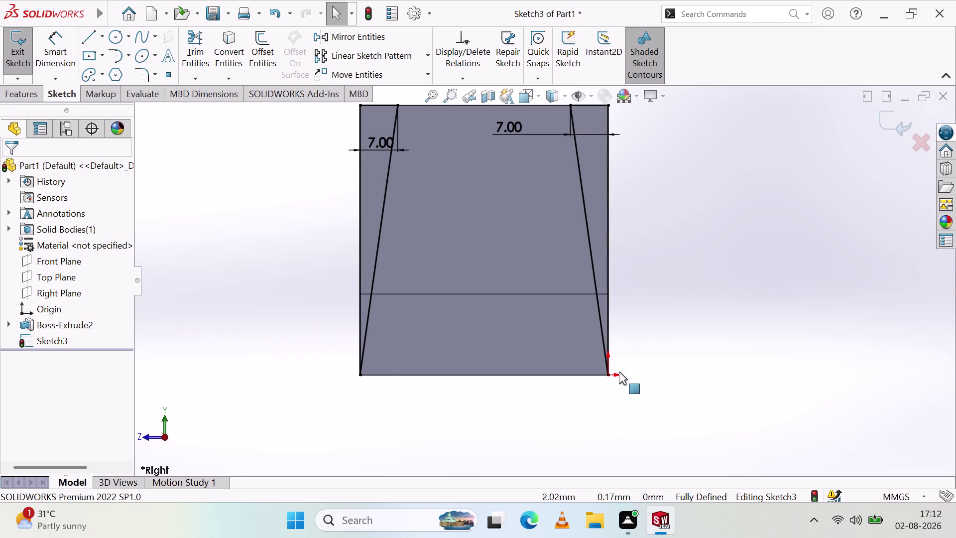
scroll(up, 3)
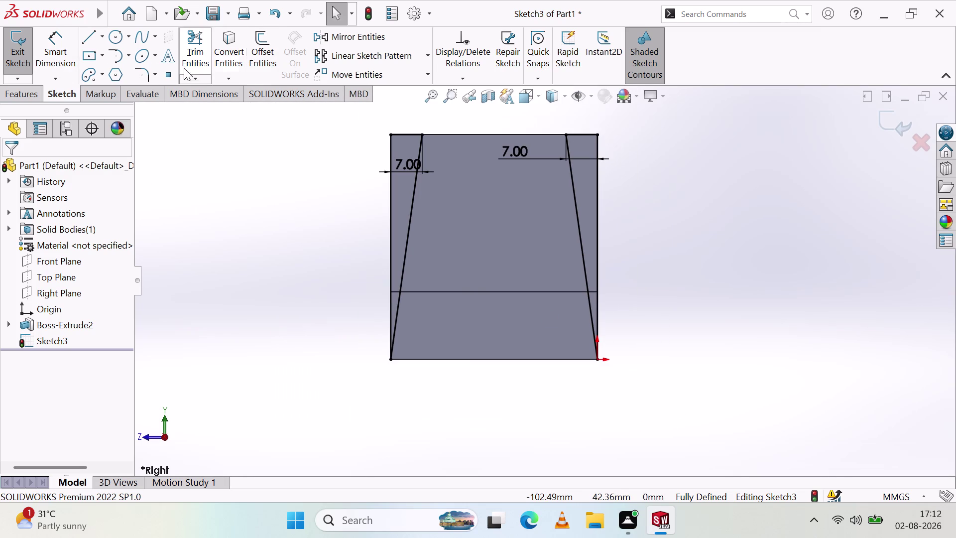
click(37, 94)
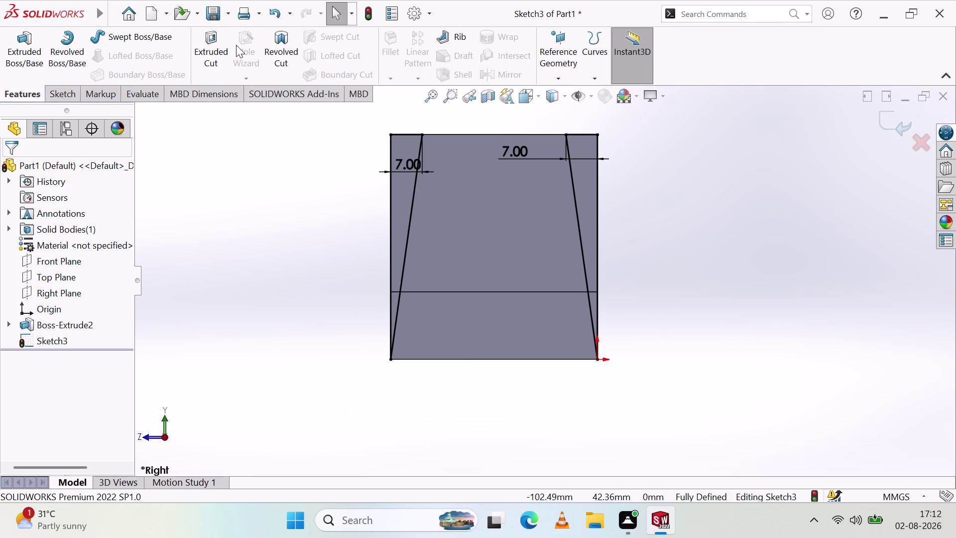
click(209, 45)
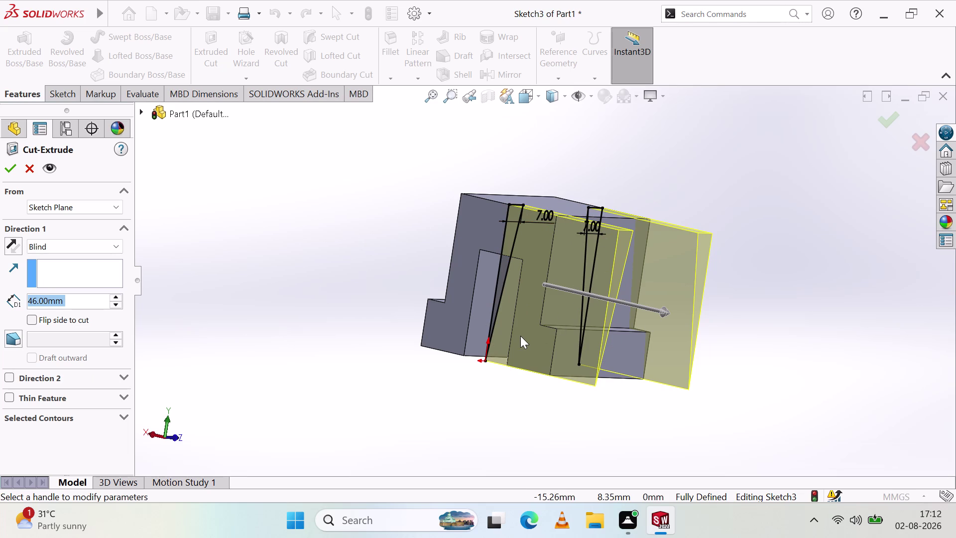
click(53, 340)
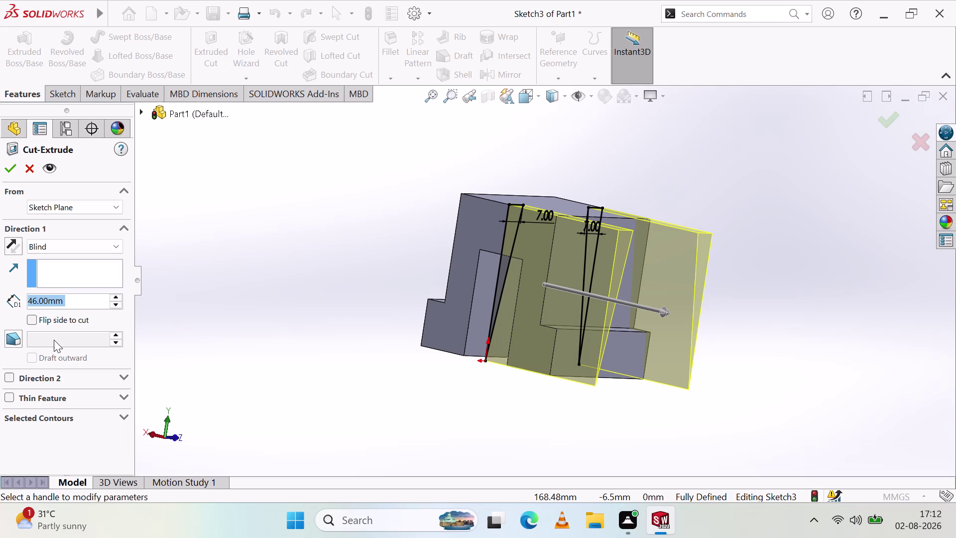
click(63, 272)
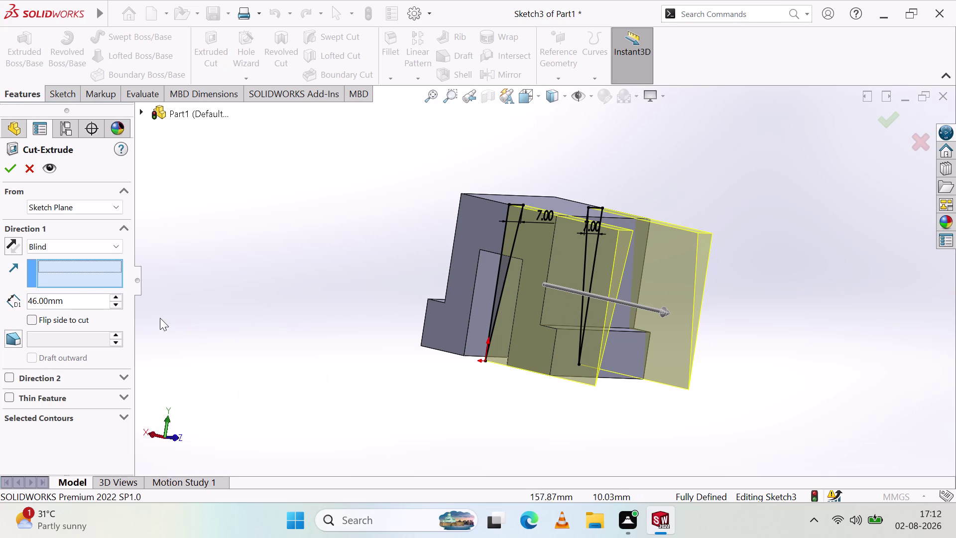
click(63, 261)
key(Escape)
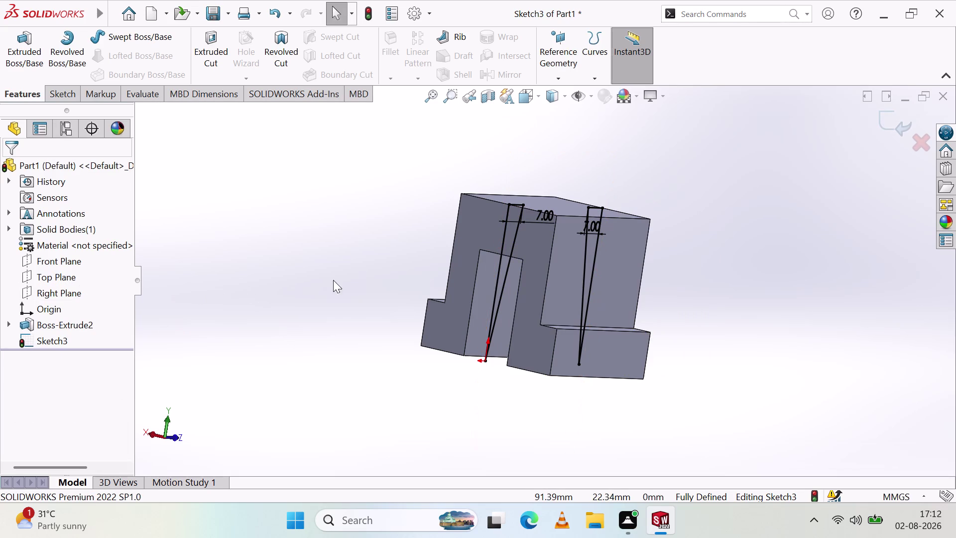
click(222, 54)
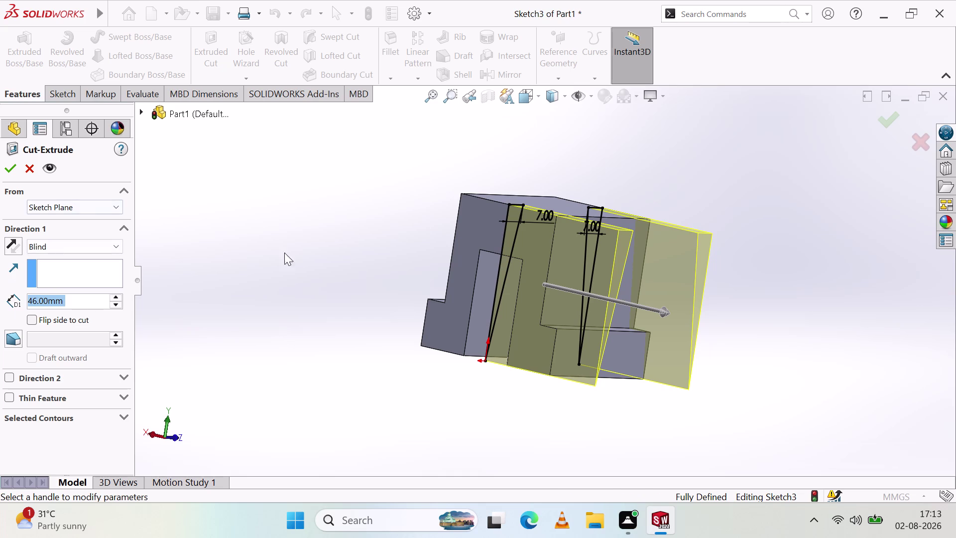
Select the left and right tapered triangles as contours for the 46 mm blind cut.
click(516, 204)
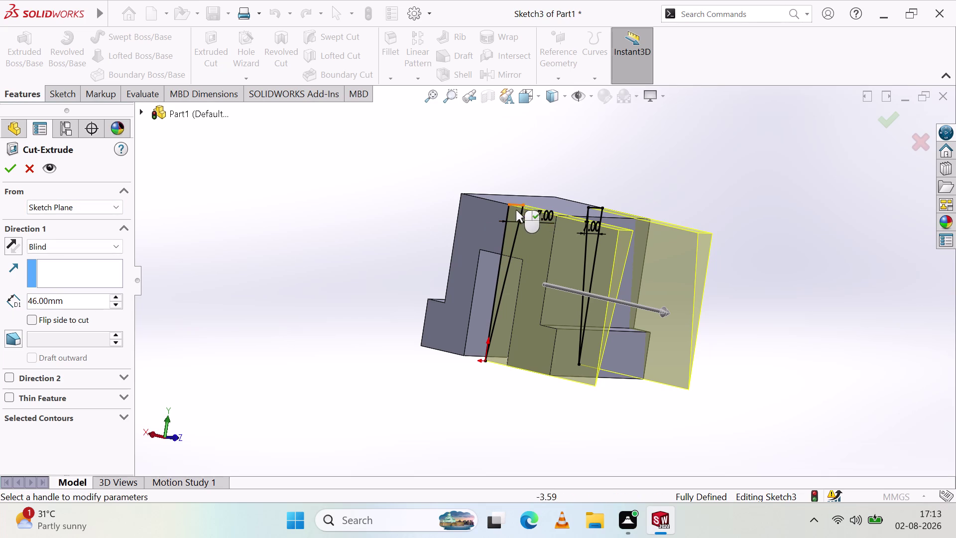
click(501, 251)
click(512, 250)
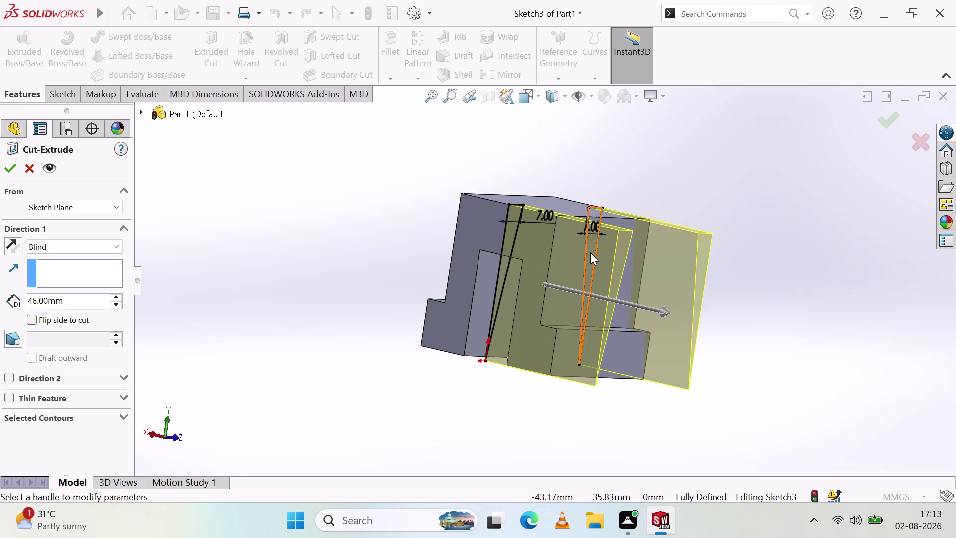
click(590, 252)
click(504, 242)
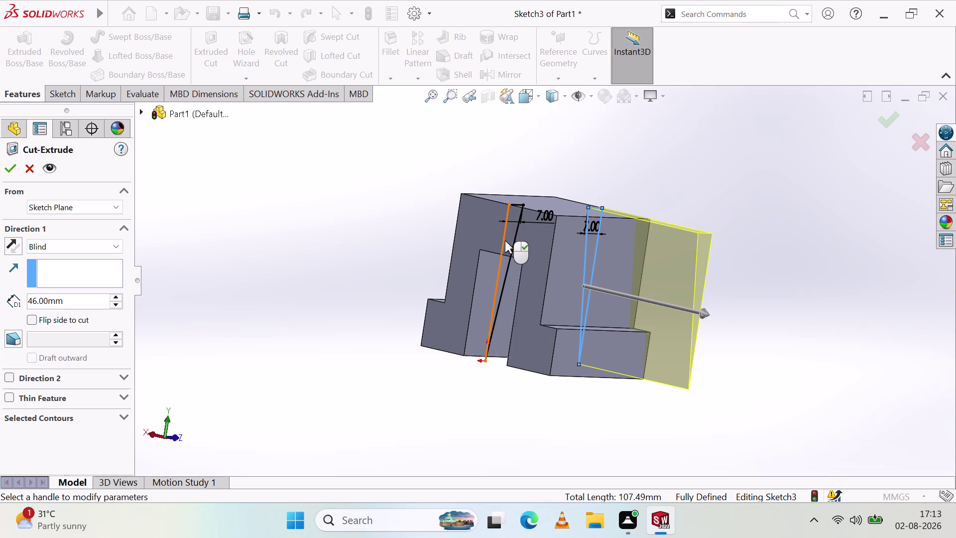
click(507, 237)
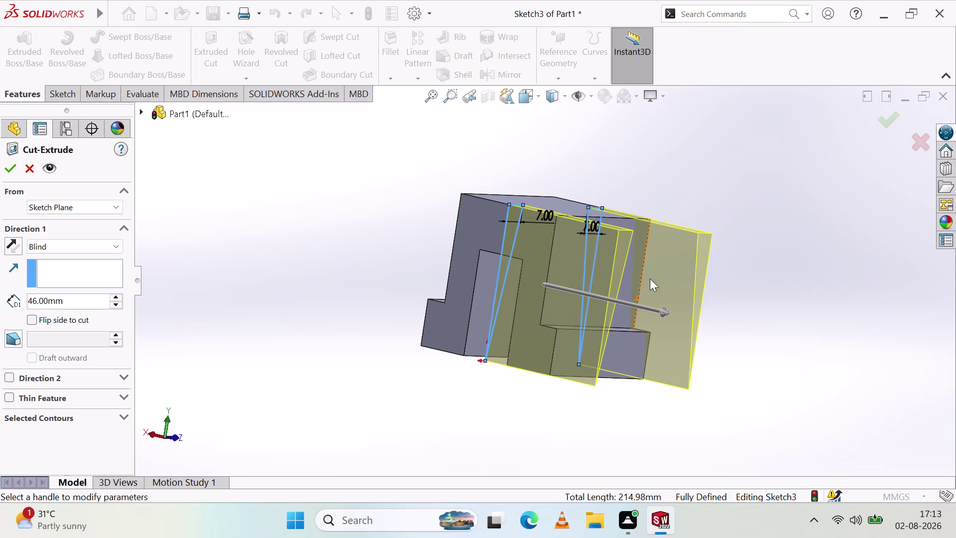
middle_drag(522, 258, 500, 277)
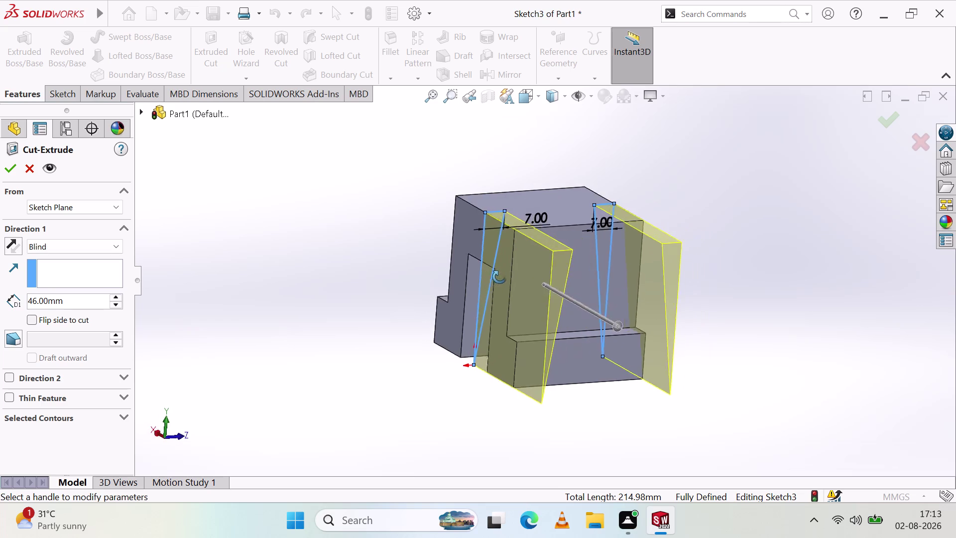
middle_drag(500, 277, 354, 265)
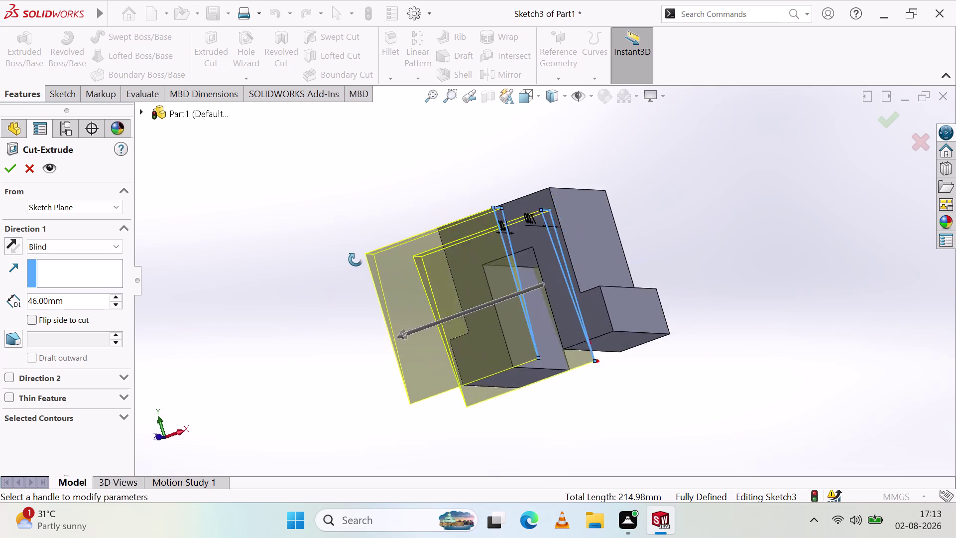
middle_drag(354, 265, 464, 162)
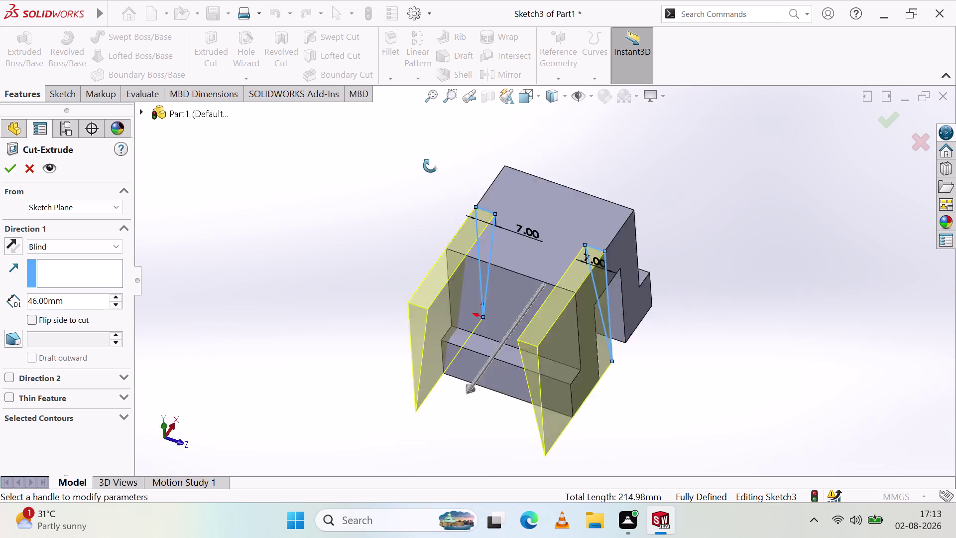
middle_drag(465, 163, 573, 175)
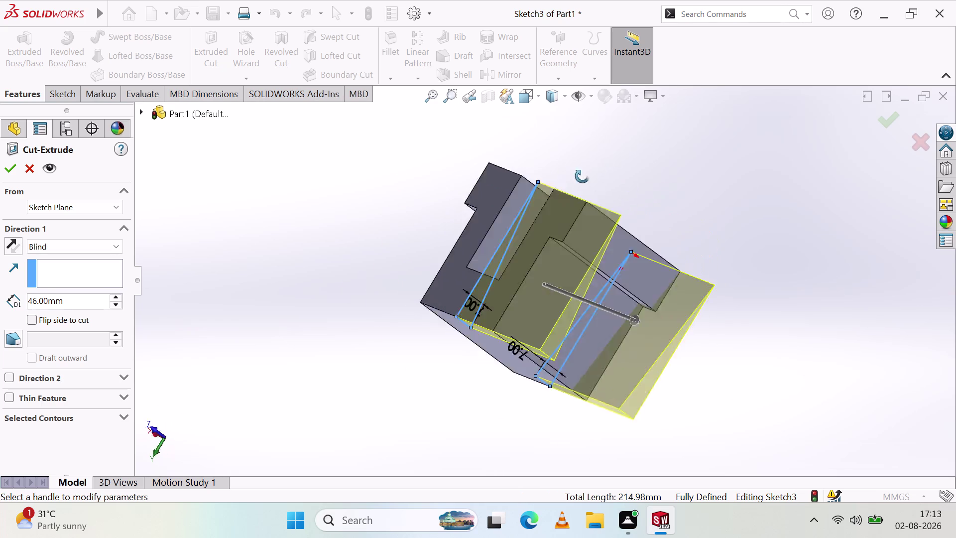
middle_drag(573, 175, 459, 456)
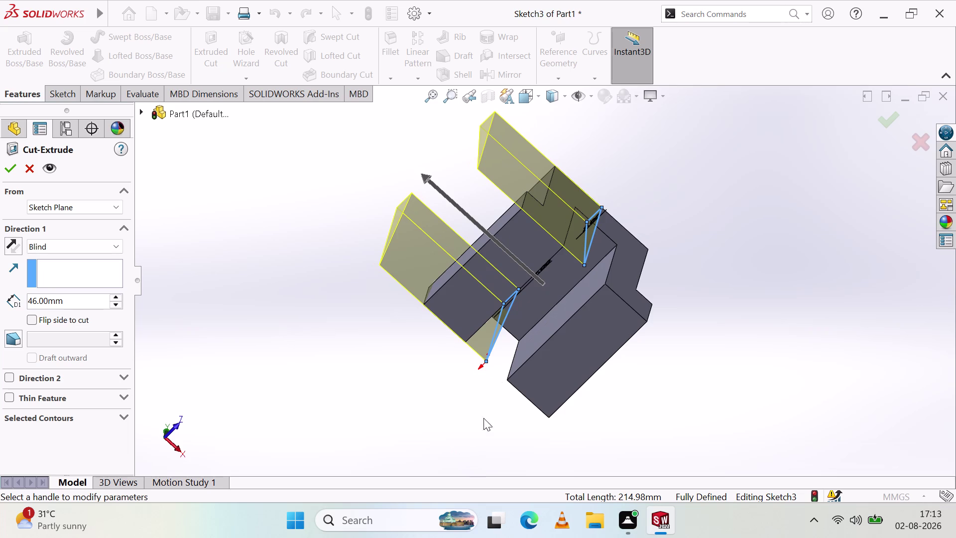
middle_drag(525, 231, 501, 300)
middle_click(501, 300)
middle_drag(388, 226, 380, 240)
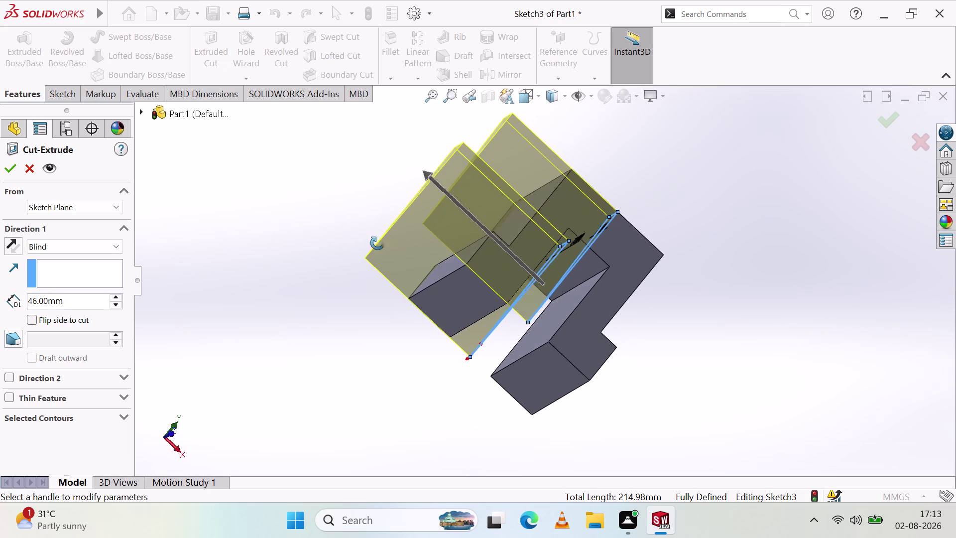
middle_drag(380, 240, 376, 283)
middle_click(375, 284)
middle_click(376, 284)
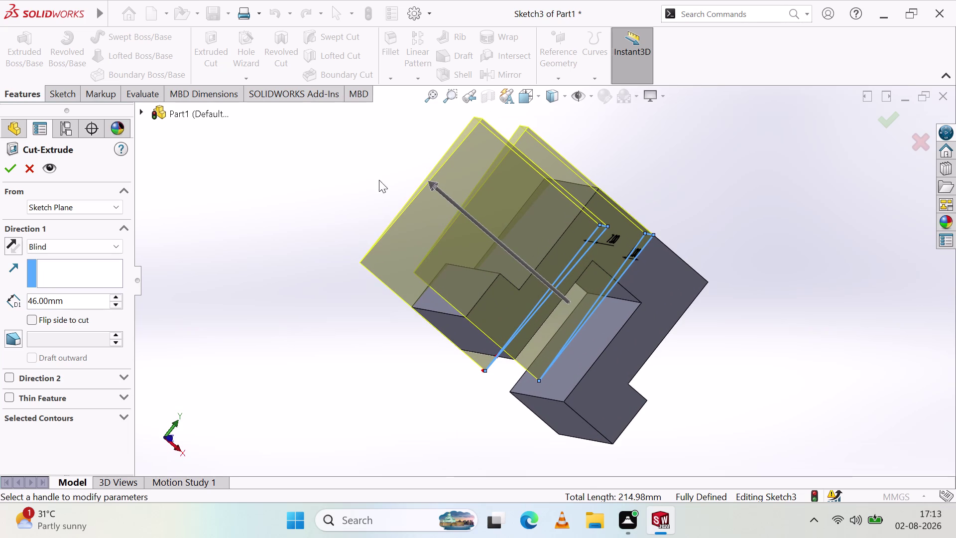
click(435, 93)
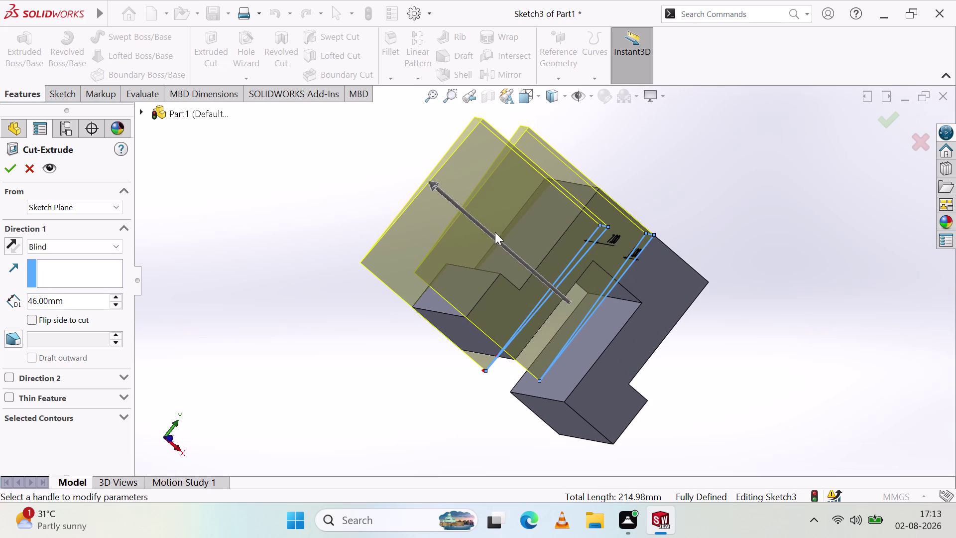
click(437, 96)
middle_drag(477, 209, 462, 212)
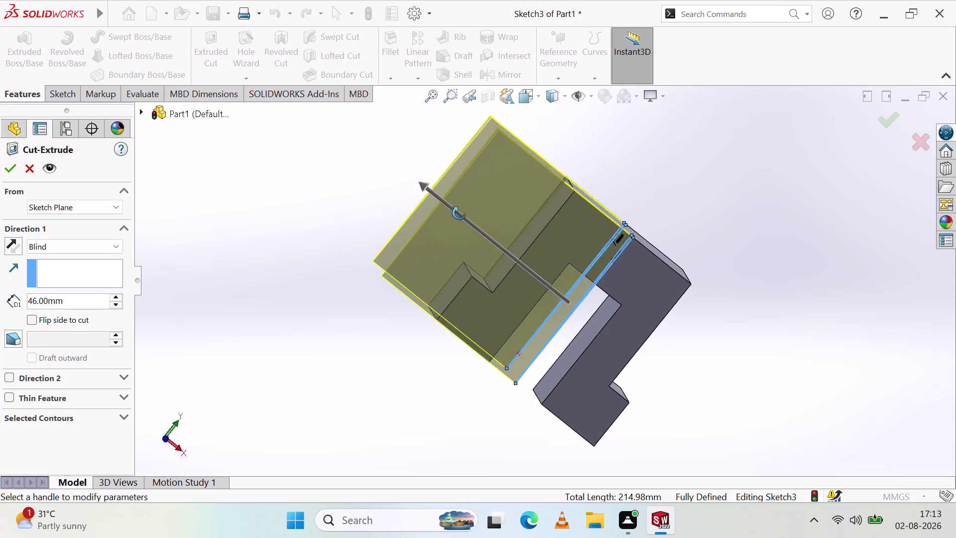
middle_drag(462, 212, 340, 319)
middle_click(340, 319)
middle_click(340, 319)
middle_drag(554, 231, 555, 270)
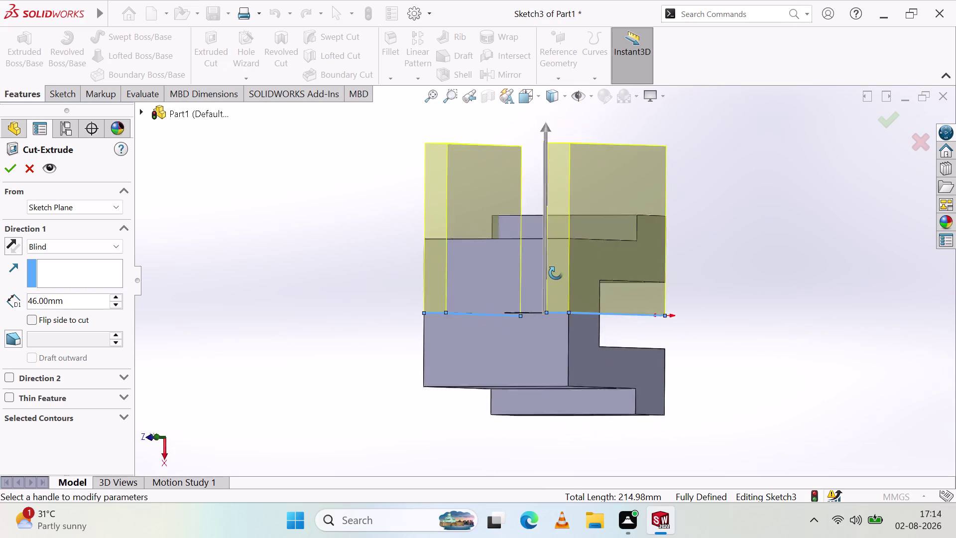
middle_drag(555, 270, 575, 397)
middle_click(574, 397)
middle_drag(555, 235, 532, 401)
scroll(down, 3)
middle_click(532, 401)
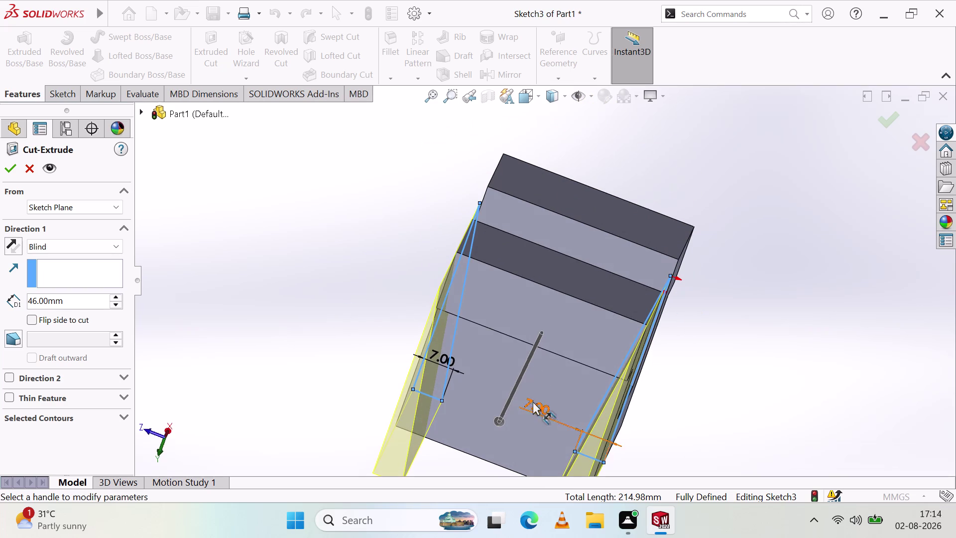
middle_drag(537, 211, 515, 403)
middle_drag(523, 202, 571, 288)
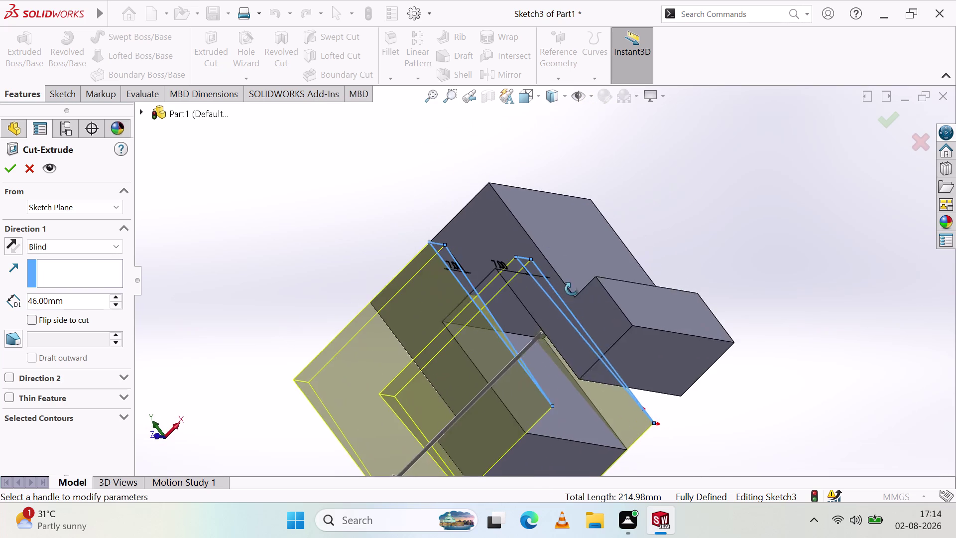
middle_drag(571, 288, 623, 291)
middle_drag(494, 370, 503, 286)
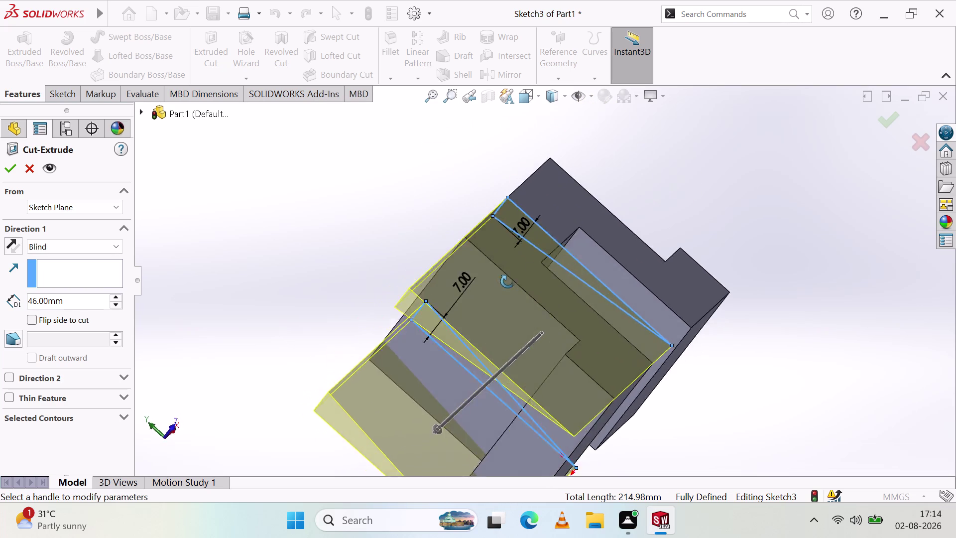
middle_drag(503, 286, 377, 302)
middle_drag(378, 296, 380, 268)
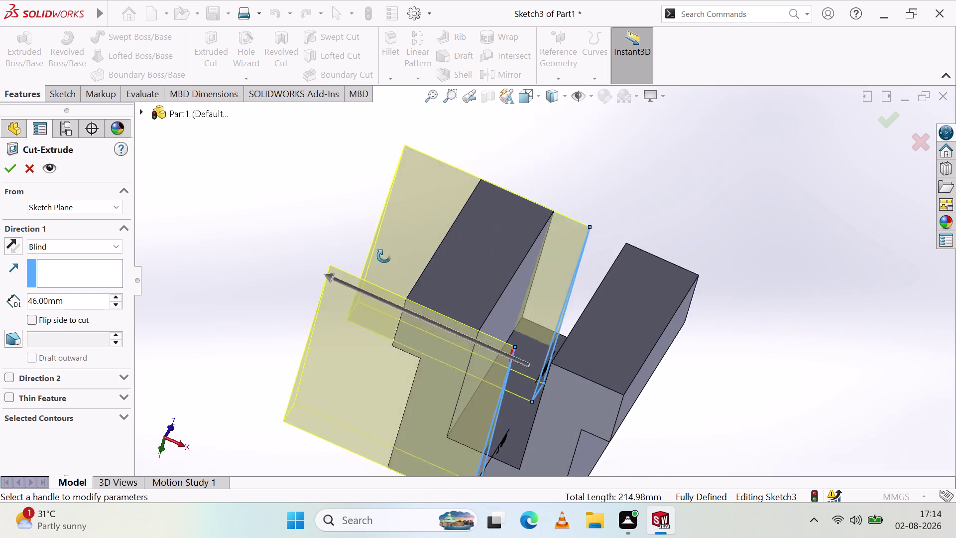
middle_drag(380, 267, 387, 247)
middle_click(387, 245)
middle_drag(417, 197, 468, 374)
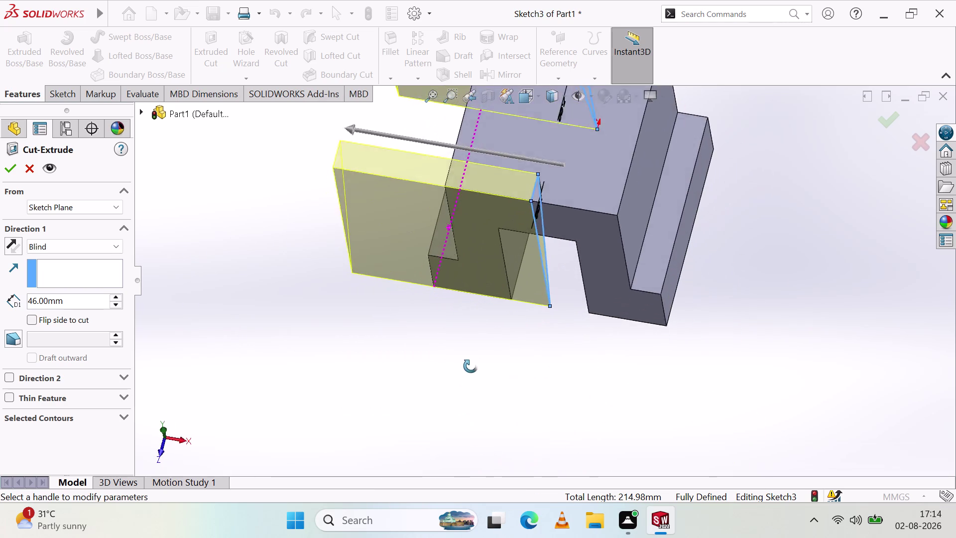
middle_drag(468, 374, 470, 366)
middle_drag(483, 338, 485, 332)
middle_drag(485, 329, 523, 232)
middle_drag(522, 223, 533, 184)
middle_click(533, 184)
middle_drag(504, 199, 517, 180)
middle_click(517, 180)
middle_click(517, 180)
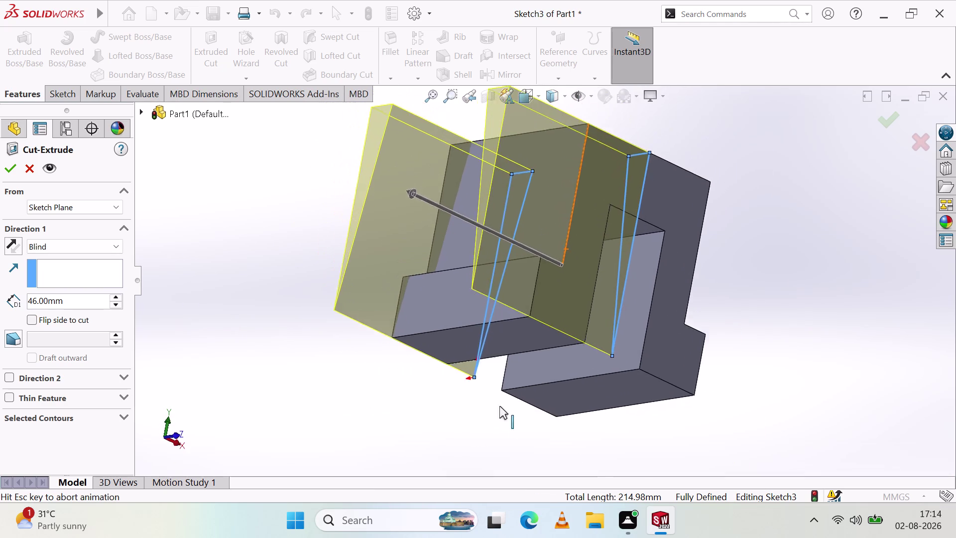
middle_drag(515, 263, 471, 287)
middle_click(471, 287)
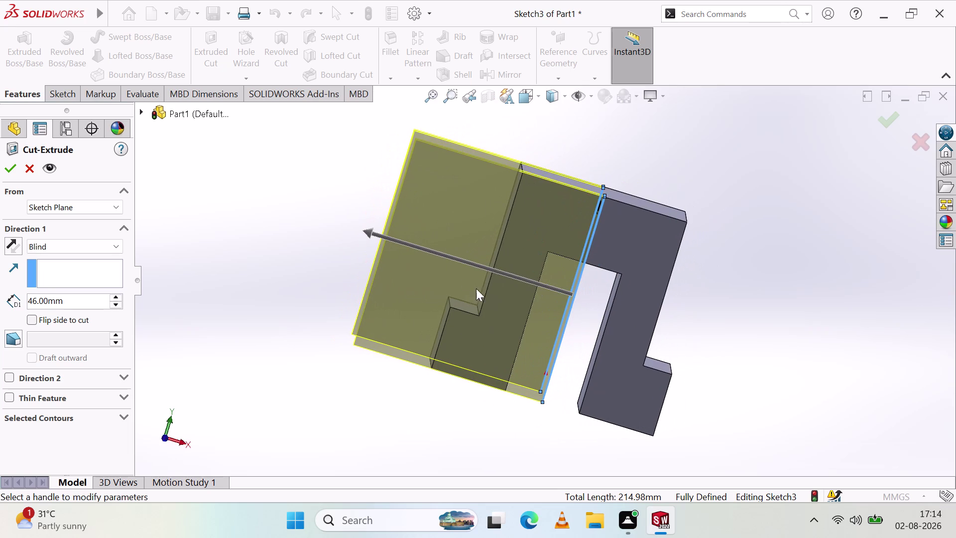
middle_drag(607, 277, 579, 270)
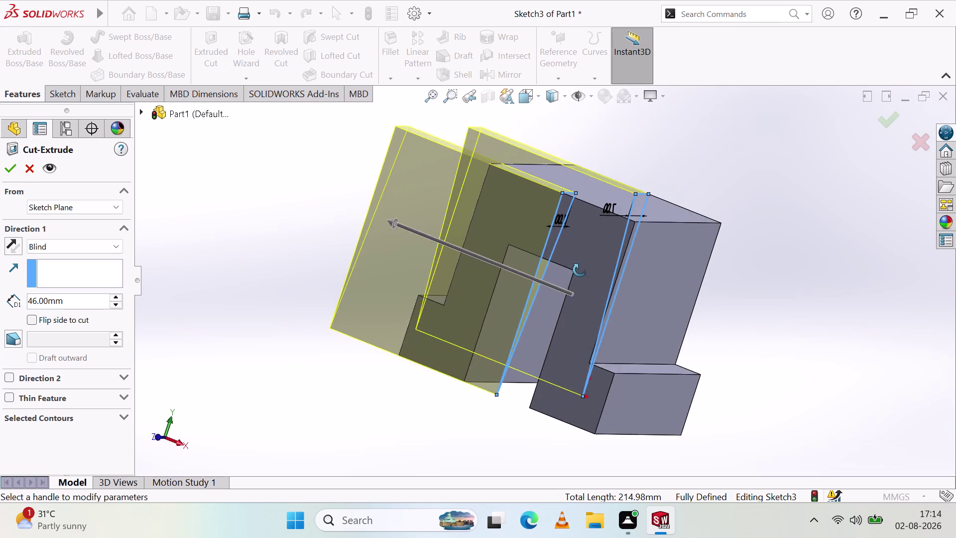
middle_drag(580, 270, 637, 299)
middle_click(638, 302)
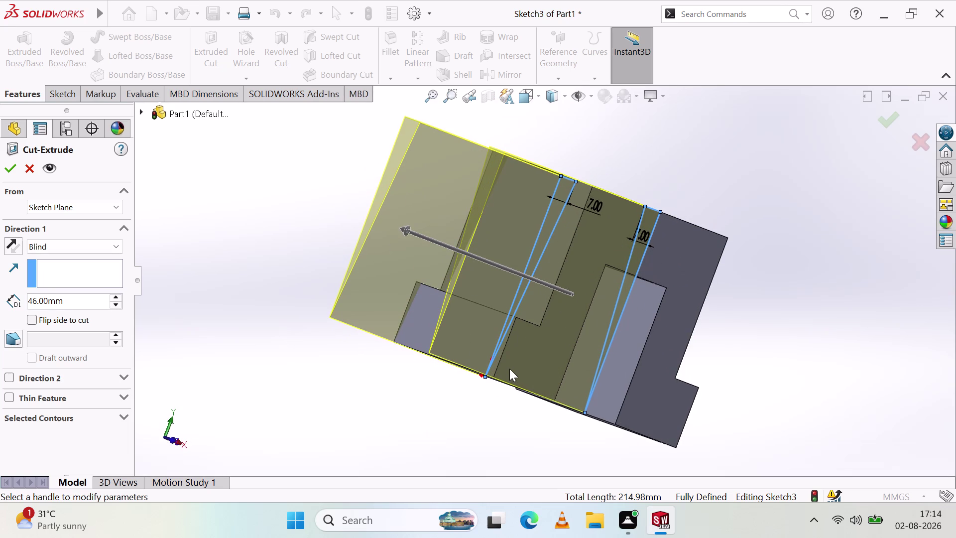
middle_drag(467, 290, 536, 311)
middle_click(541, 311)
middle_click(513, 343)
middle_drag(494, 338, 488, 336)
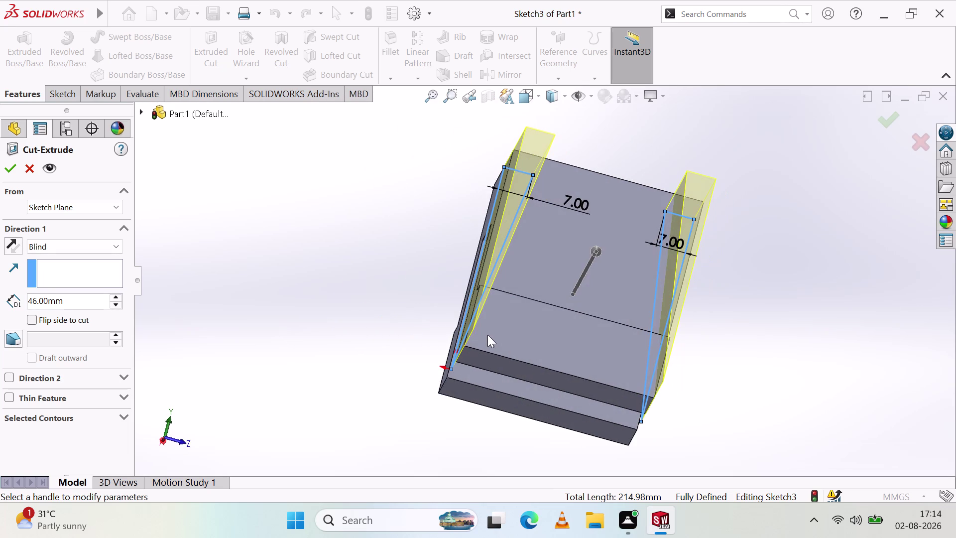
middle_click(488, 335)
middle_click(488, 334)
middle_click(487, 335)
middle_drag(487, 335, 480, 334)
middle_click(481, 333)
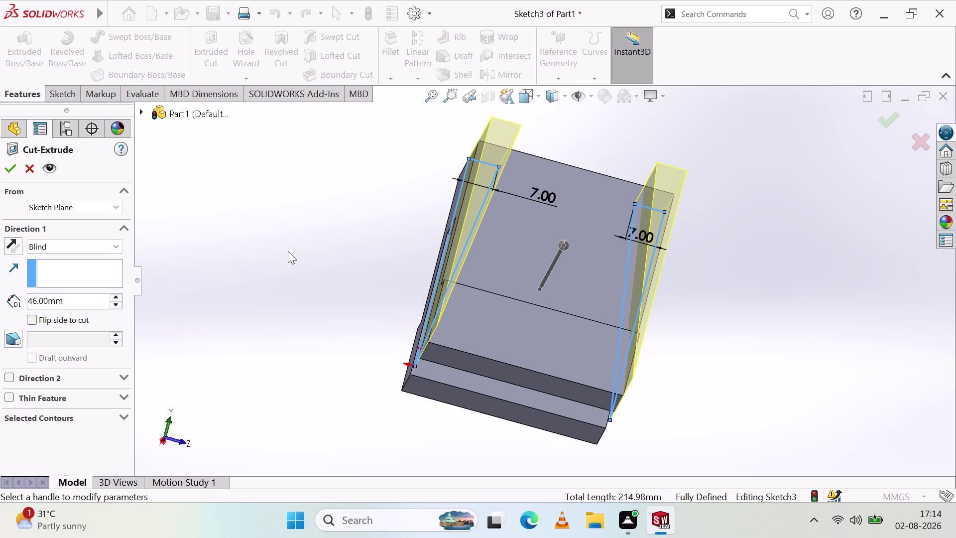
middle_drag(299, 308, 251, 279)
middle_click(251, 279)
middle_drag(250, 279, 249, 290)
middle_click(249, 290)
middle_click(249, 291)
middle_click(249, 291)
middle_click(249, 291)
middle_click(248, 292)
middle_click(249, 292)
middle_drag(293, 288, 460, 302)
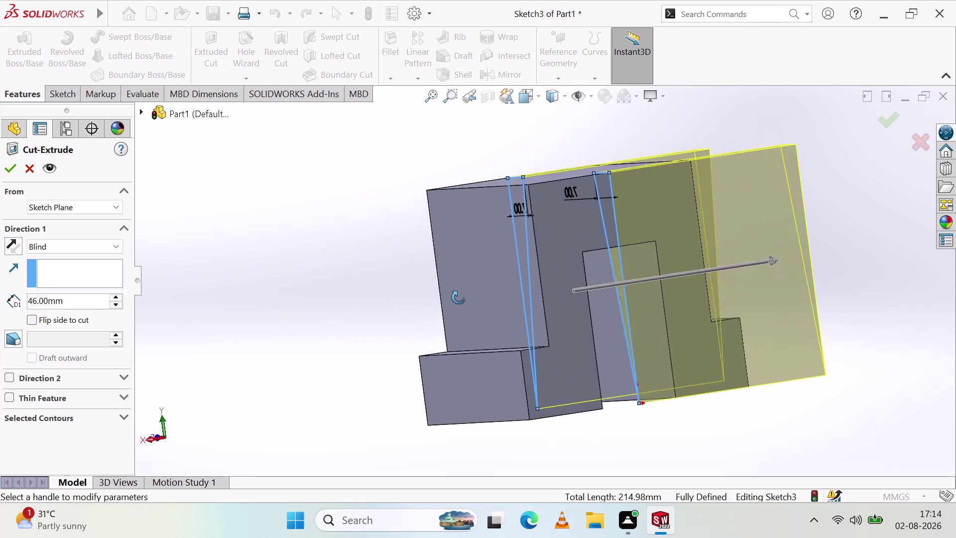
middle_drag(460, 301, 444, 311)
middle_drag(441, 313, 334, 311)
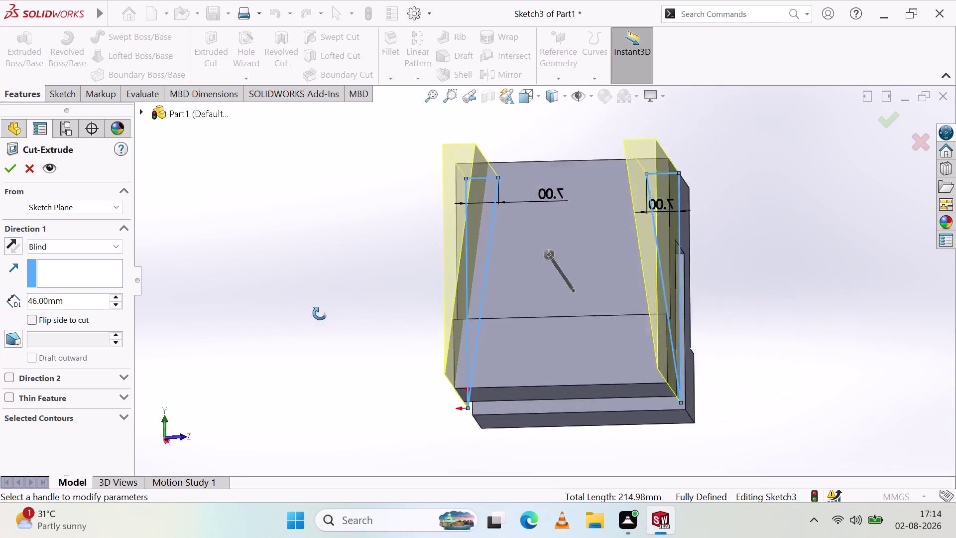
middle_drag(334, 310, 144, 311)
middle_click(144, 310)
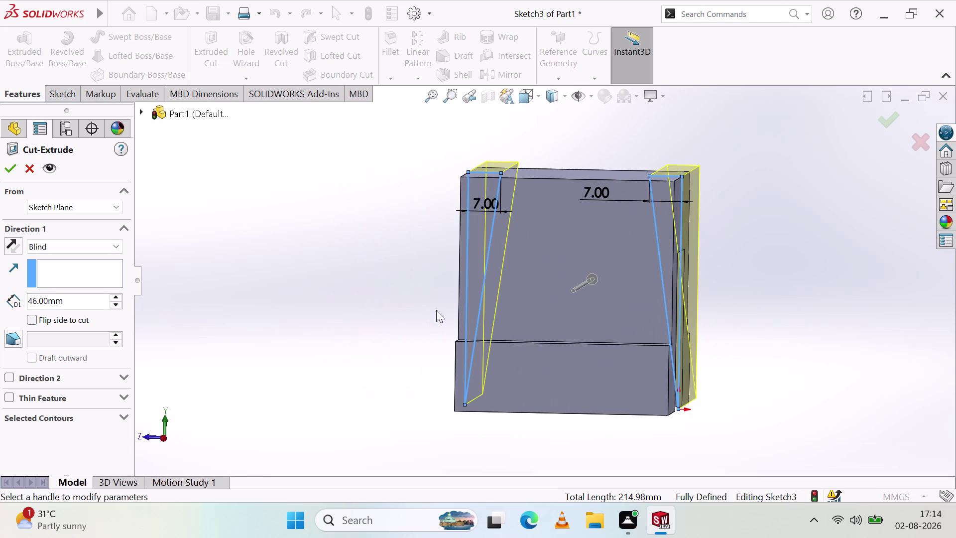
middle_drag(464, 301, 233, 319)
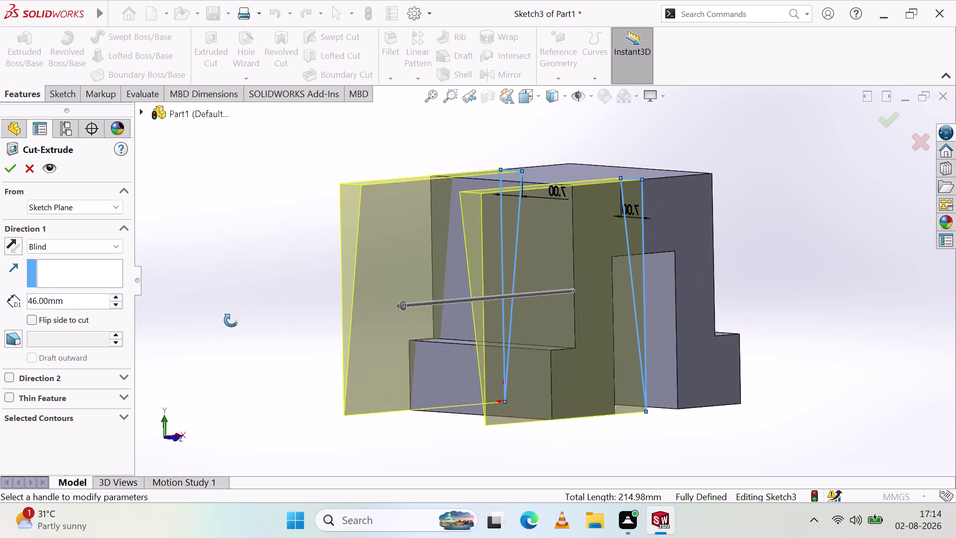
middle_drag(233, 318, 392, 370)
middle_drag(390, 364, 303, 370)
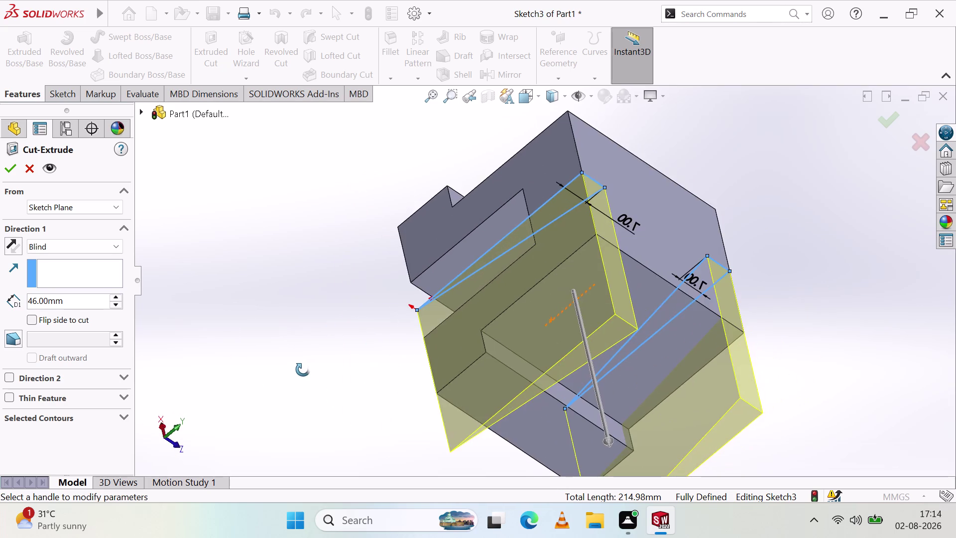
middle_drag(302, 370, 517, 259)
middle_drag(518, 257, 520, 252)
middle_drag(522, 246, 583, 222)
middle_click(584, 223)
middle_click(583, 223)
middle_click(583, 223)
middle_drag(583, 223, 588, 238)
middle_drag(590, 241, 591, 245)
middle_drag(592, 250, 596, 241)
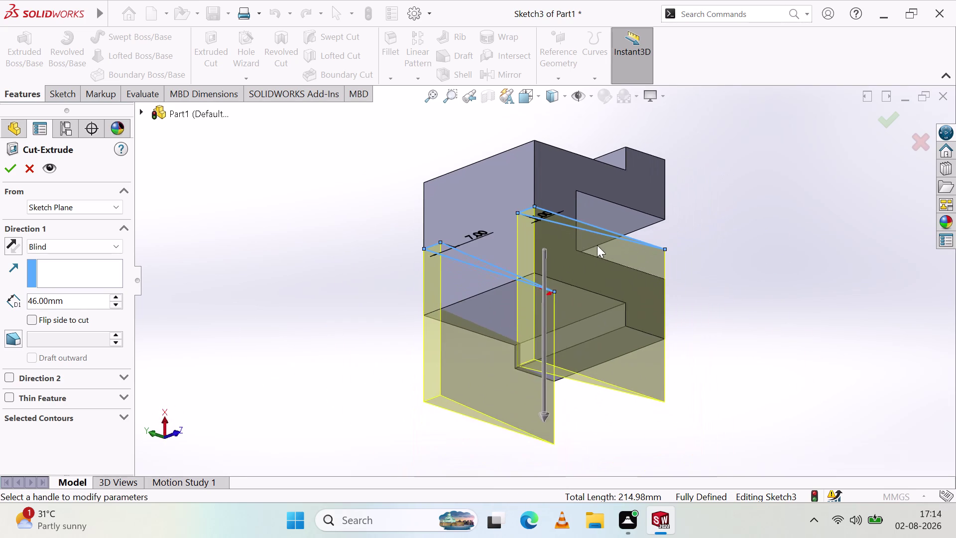
middle_drag(603, 340, 581, 192)
middle_click(583, 192)
middle_drag(637, 363, 635, 366)
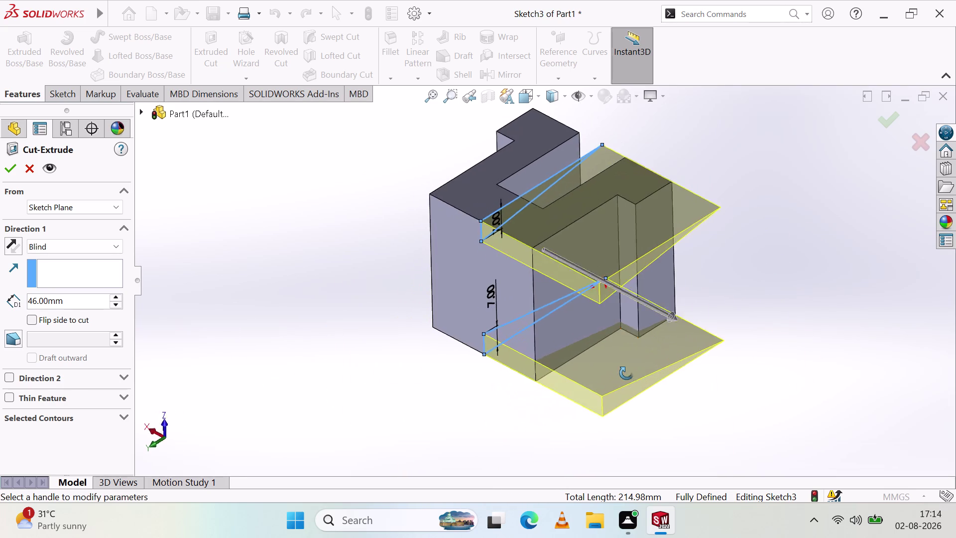
middle_drag(634, 366, 455, 275)
middle_drag(506, 224, 339, 330)
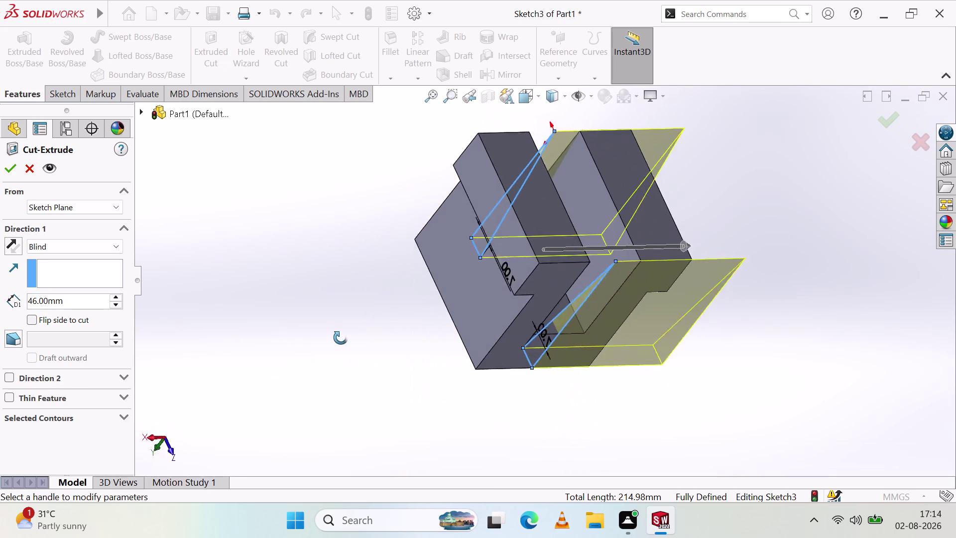
middle_drag(339, 331, 342, 345)
middle_drag(520, 156, 569, 364)
middle_click(569, 364)
middle_drag(635, 116, 684, 209)
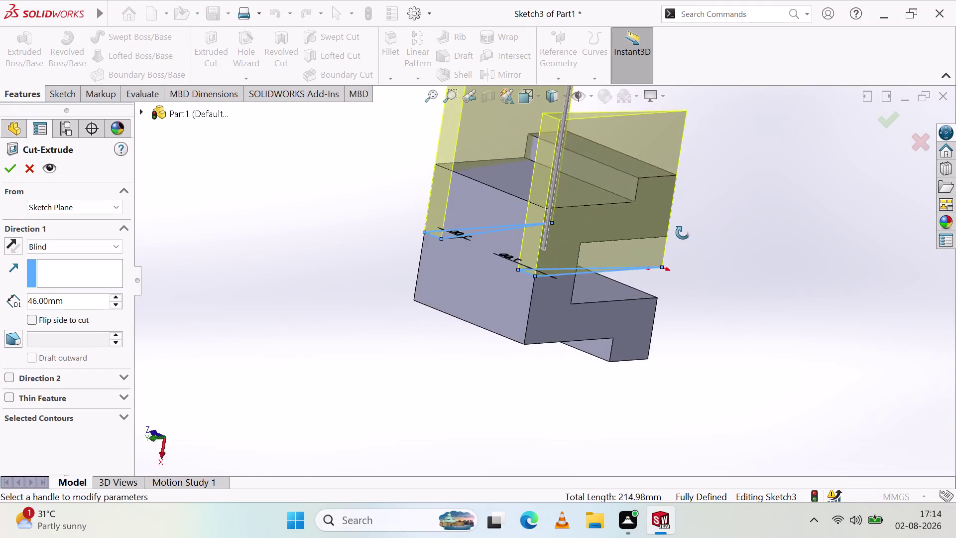
middle_drag(684, 208, 440, 166)
middle_drag(441, 164, 554, 105)
middle_click(556, 104)
middle_click(562, 103)
middle_drag(590, 105, 643, 166)
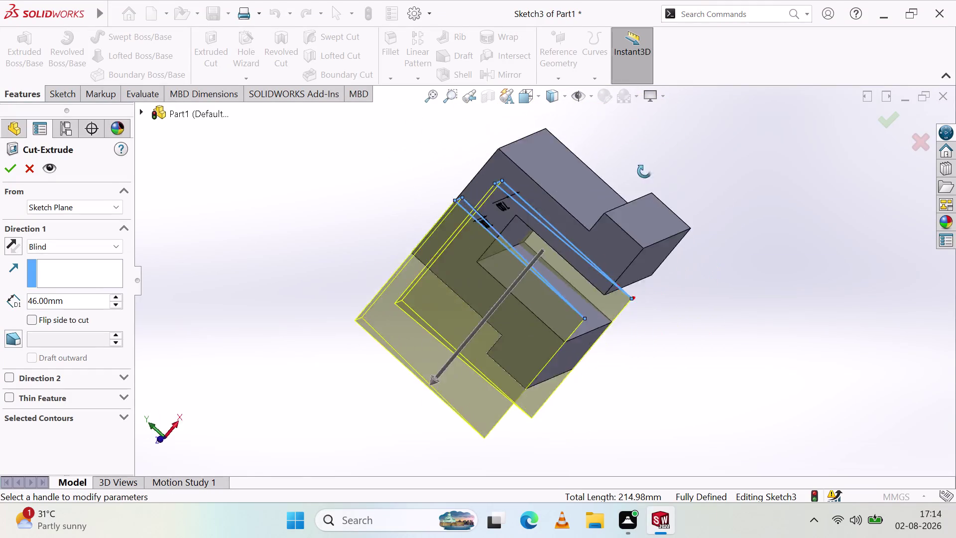
middle_drag(642, 166, 464, 312)
middle_click(459, 302)
middle_drag(457, 280, 458, 248)
middle_drag(457, 245, 481, 396)
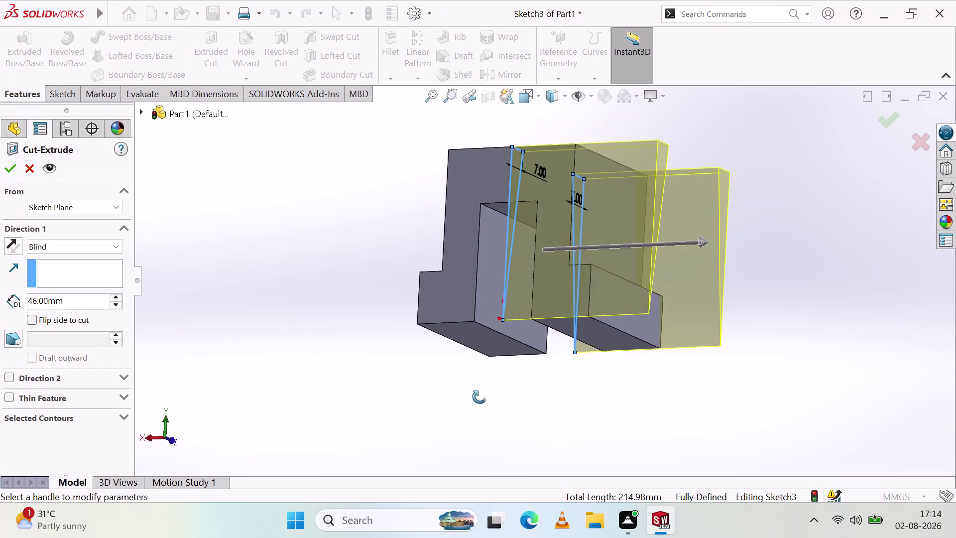
middle_drag(481, 396, 476, 422)
middle_click(475, 422)
middle_drag(487, 292, 457, 294)
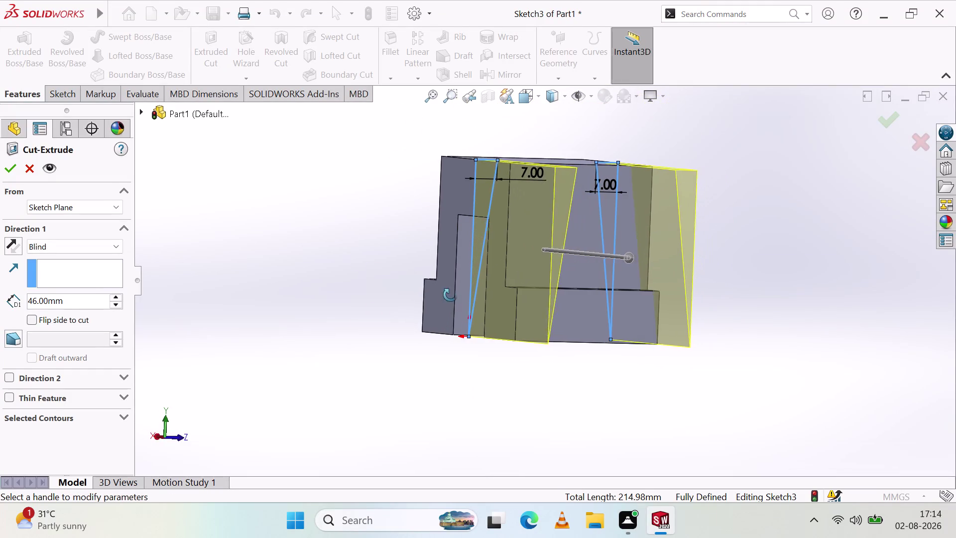
middle_drag(457, 293, 445, 300)
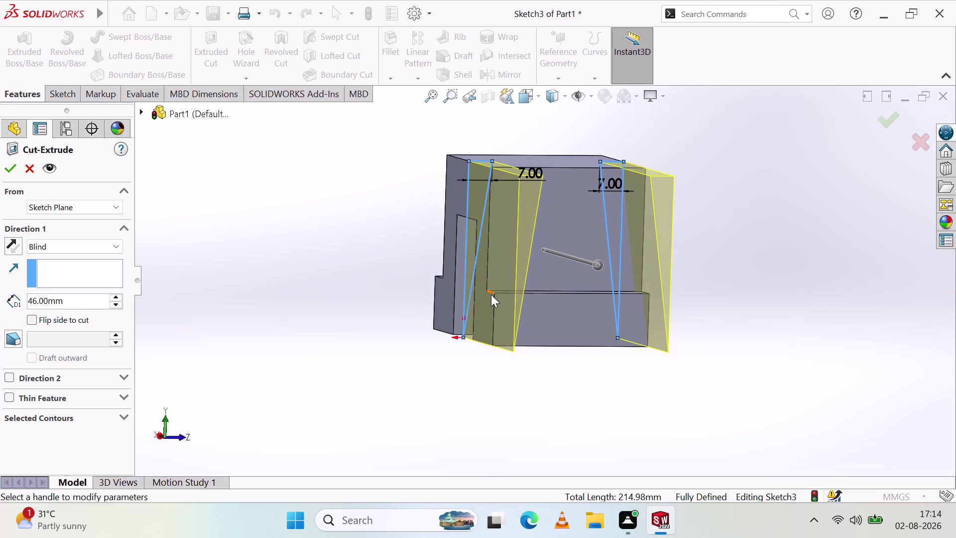
scroll(up, 3)
scroll(down, 3)
scroll(down, 3)
middle_drag(593, 187, 574, 255)
middle_drag(577, 253, 634, 172)
middle_click(634, 172)
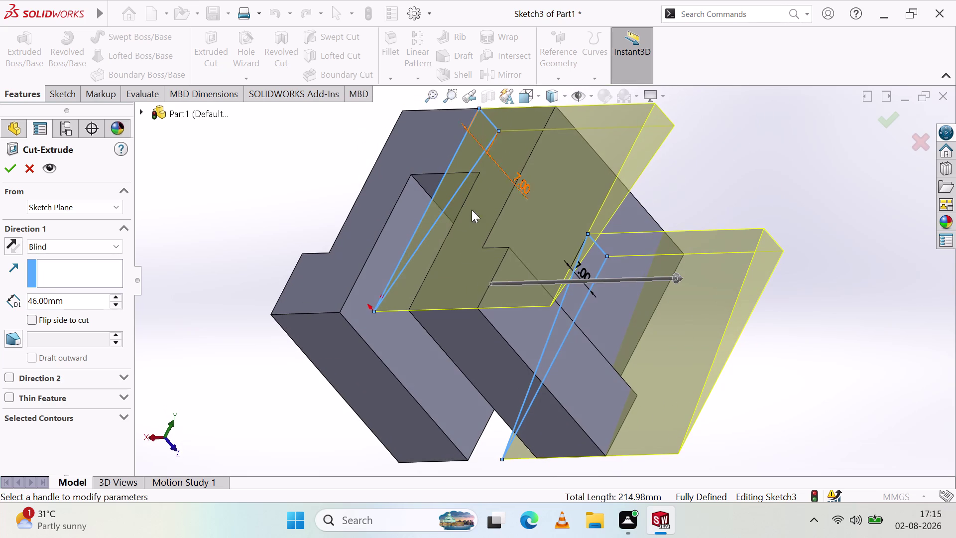
middle_click(448, 216)
middle_drag(448, 217, 432, 254)
middle_drag(414, 235, 402, 272)
middle_click(401, 272)
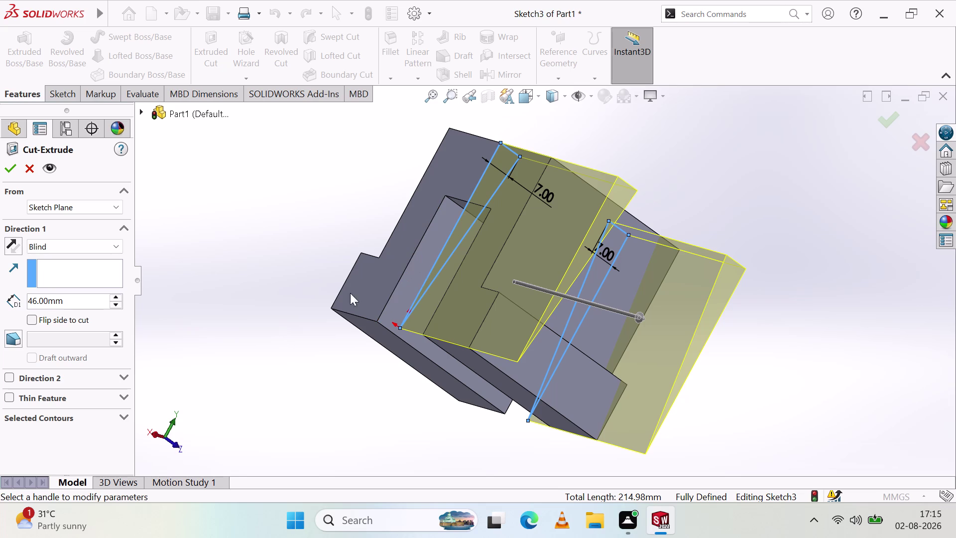
middle_drag(428, 269, 332, 218)
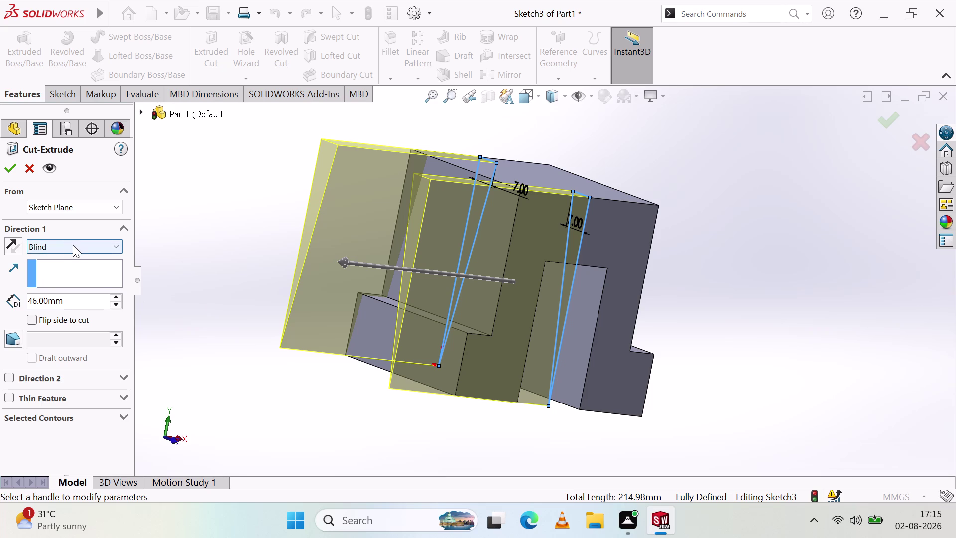
click(74, 210)
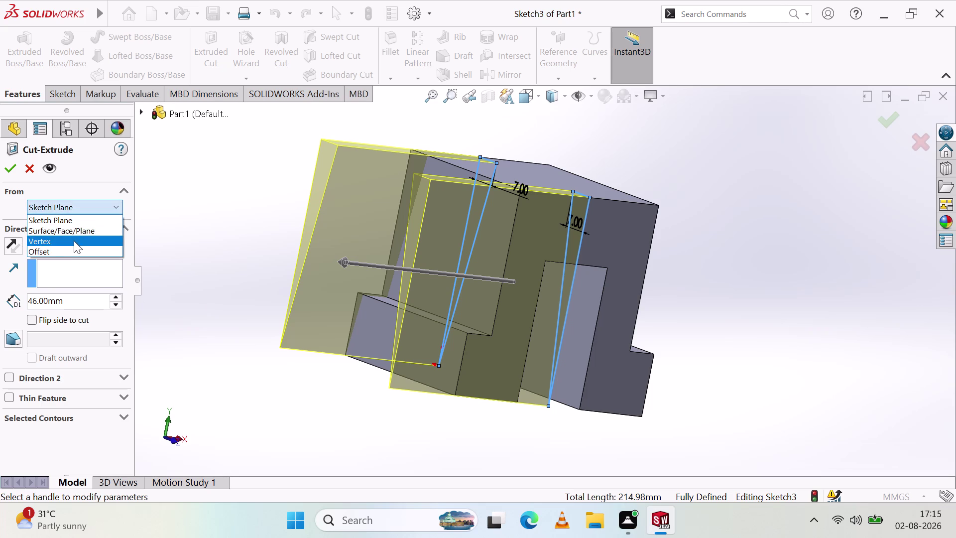
Set the cut end condition to Mid Plane at 76 mm depth and apply it.
click(107, 265)
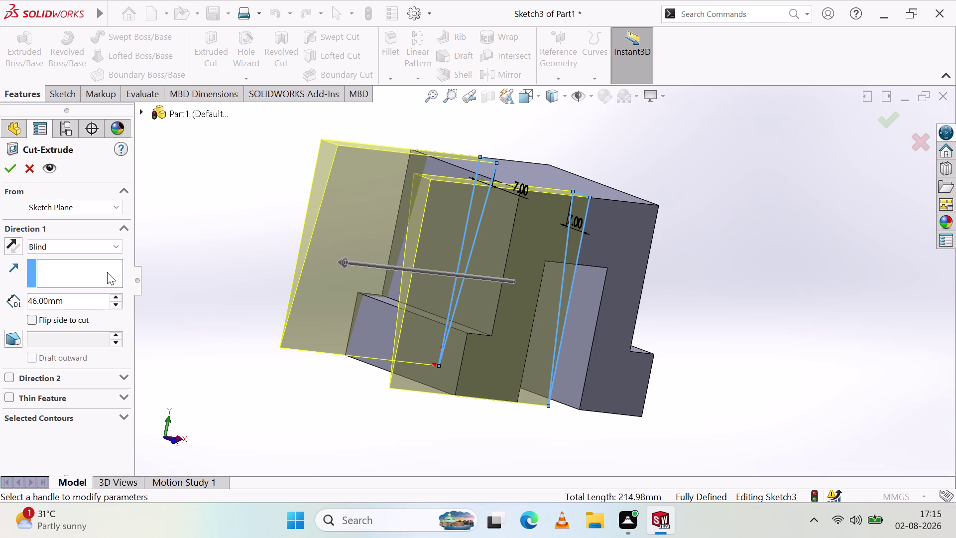
click(78, 246)
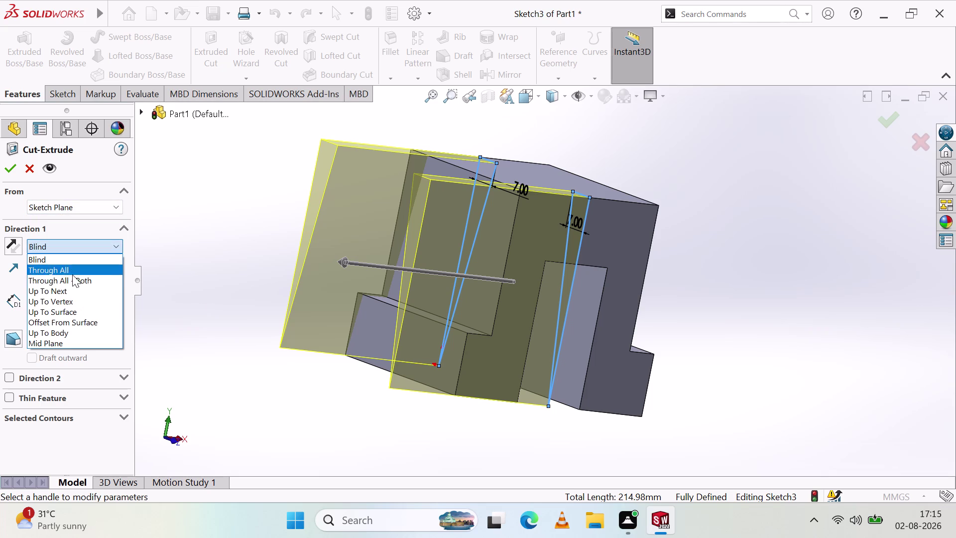
click(63, 343)
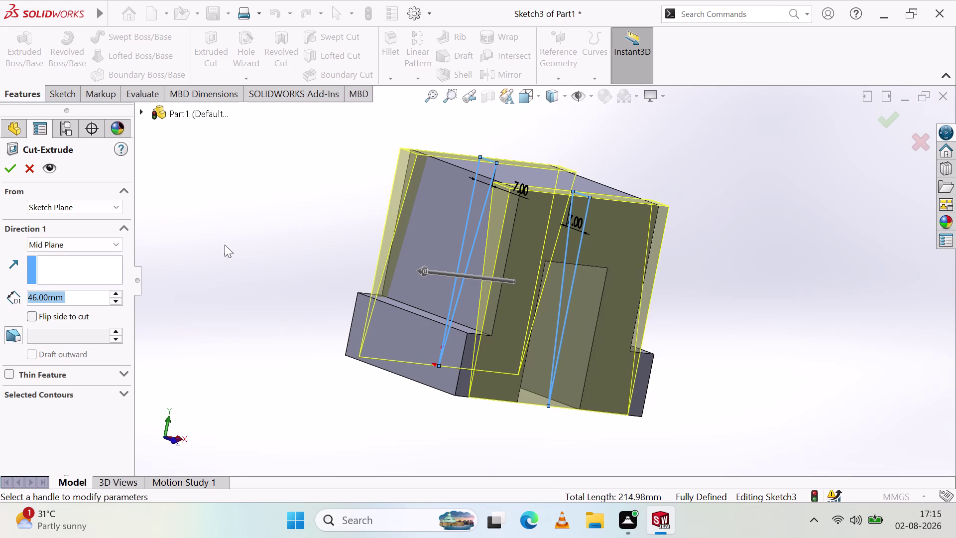
click(119, 294)
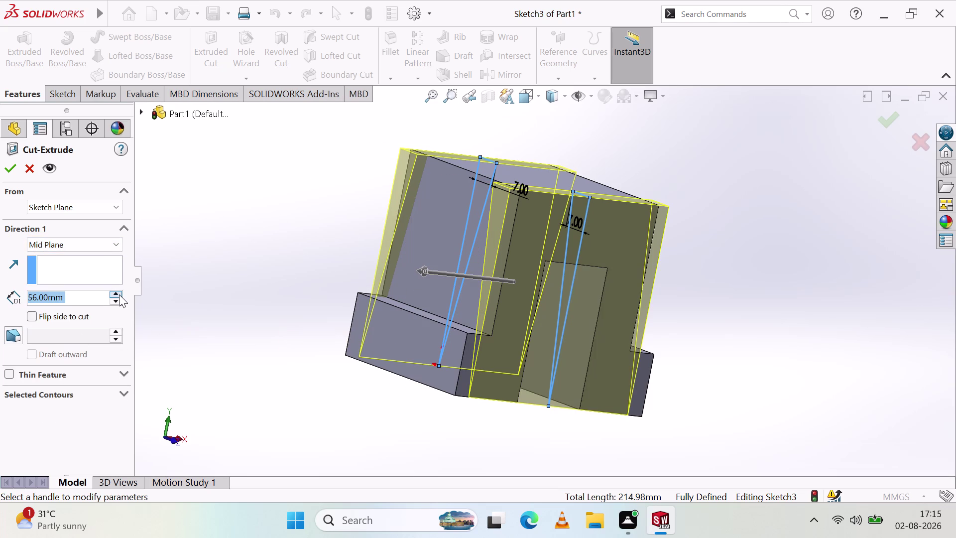
click(119, 293)
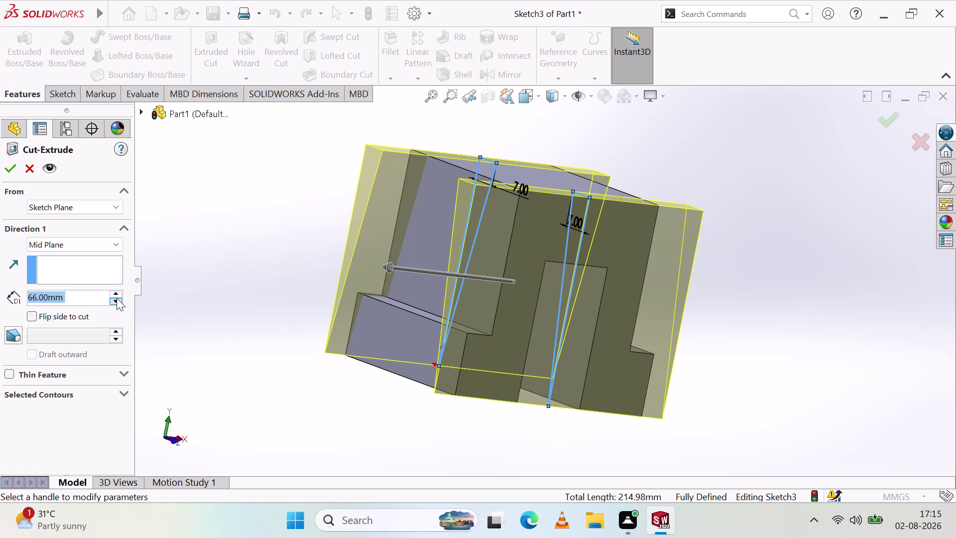
click(117, 295)
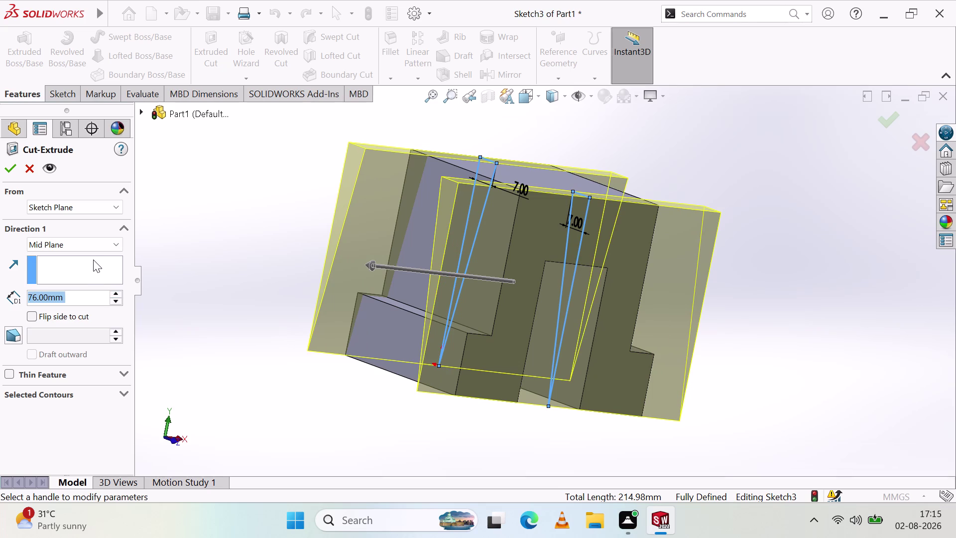
click(10, 173)
Orbit the finished part to inspect its tapered side faces and U-shape.
middle_drag(325, 242, 290, 236)
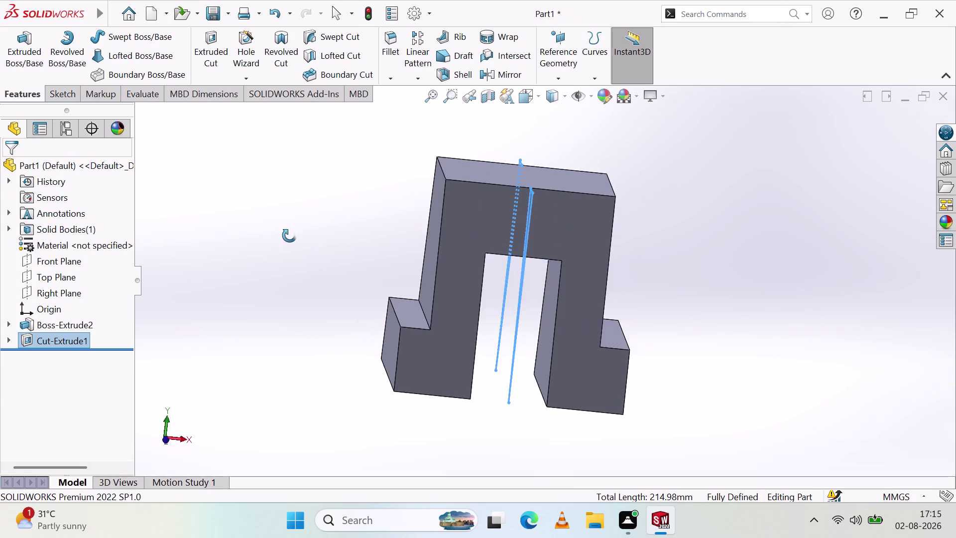
middle_drag(289, 235, 223, 221)
middle_drag(221, 220, 217, 225)
middle_drag(217, 224, 217, 216)
middle_drag(216, 215, 205, 198)
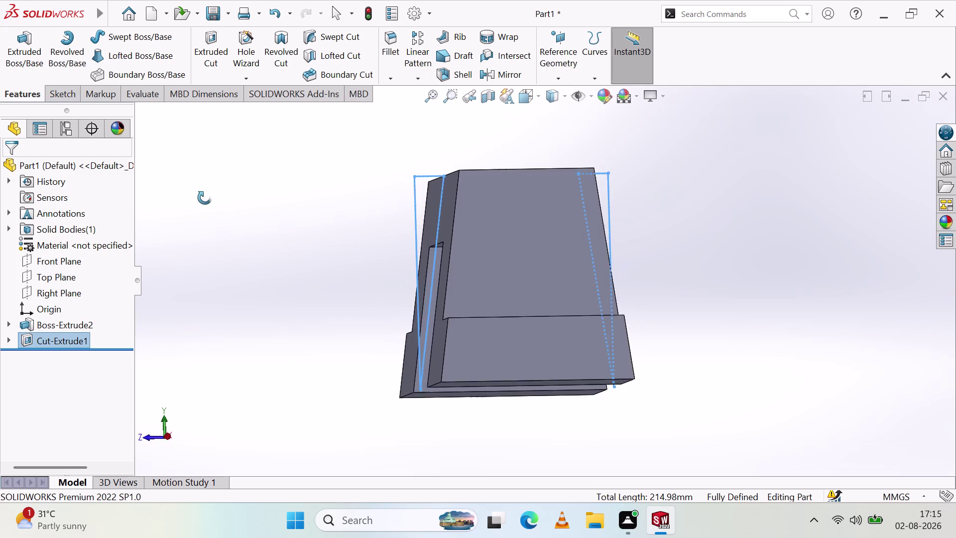
middle_drag(205, 198, 211, 230)
middle_drag(211, 231, 202, 227)
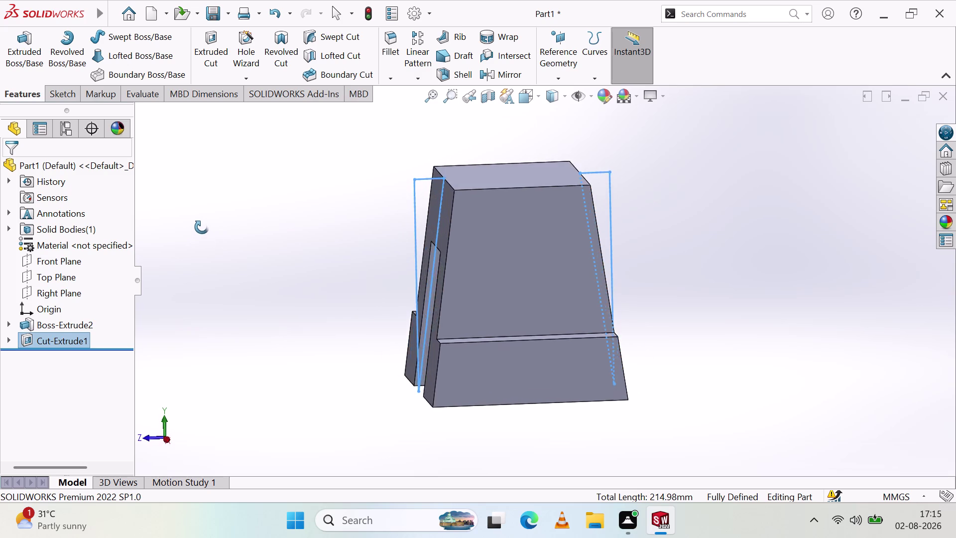
middle_drag(202, 227, 203, 226)
middle_click(203, 226)
middle_click(203, 226)
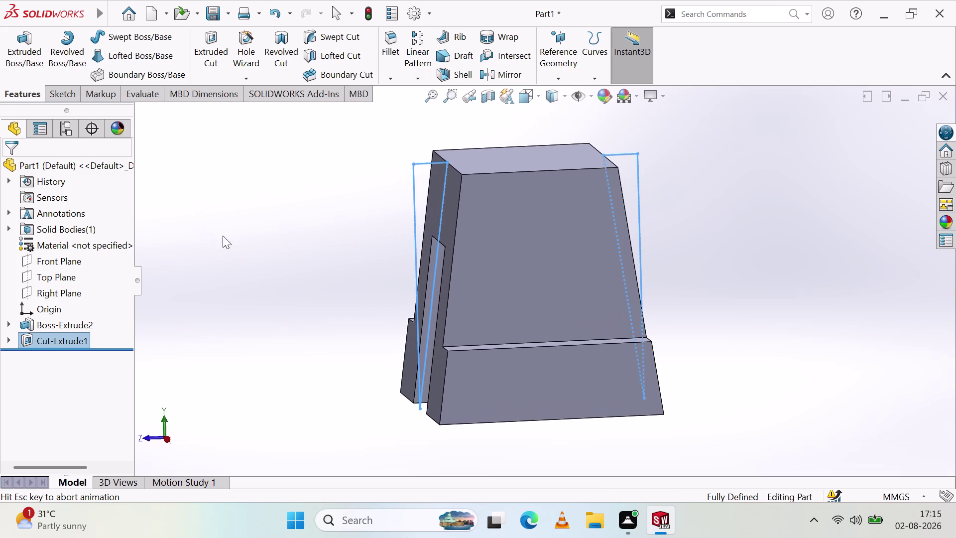
click(278, 247)
middle_drag(353, 254, 252, 277)
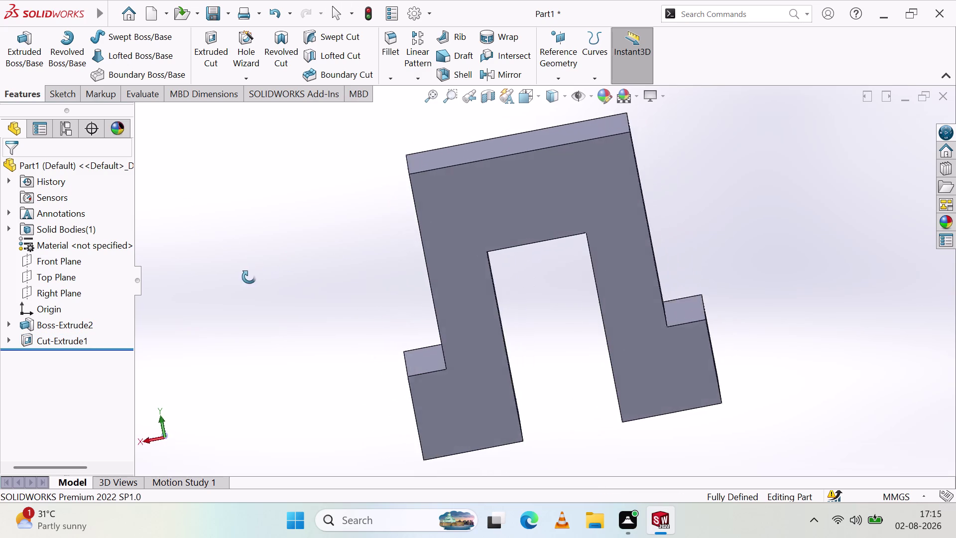
middle_drag(252, 277, 254, 253)
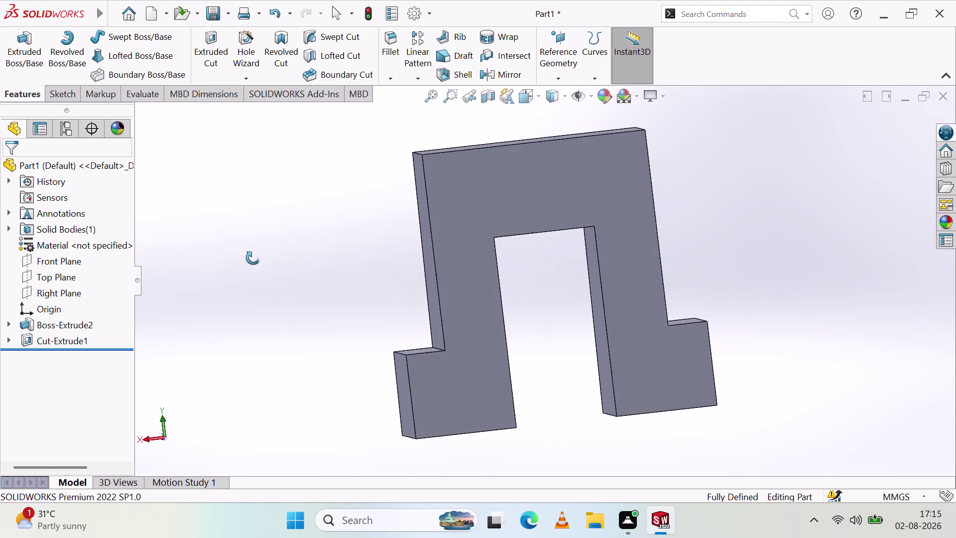
middle_drag(254, 254, 249, 275)
middle_click(249, 275)
click(424, 96)
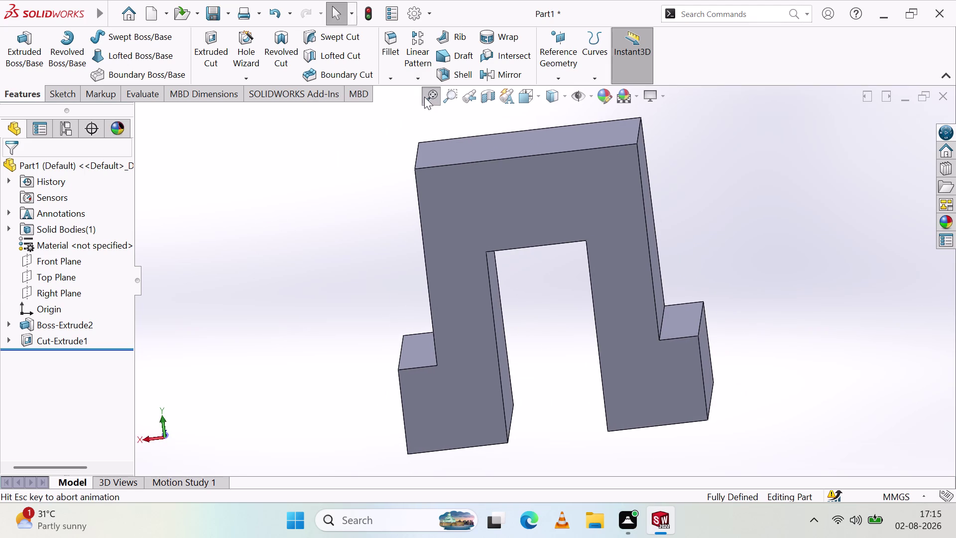
View the part from top, bottom and right, then orbit to see its thickness.
click(162, 418)
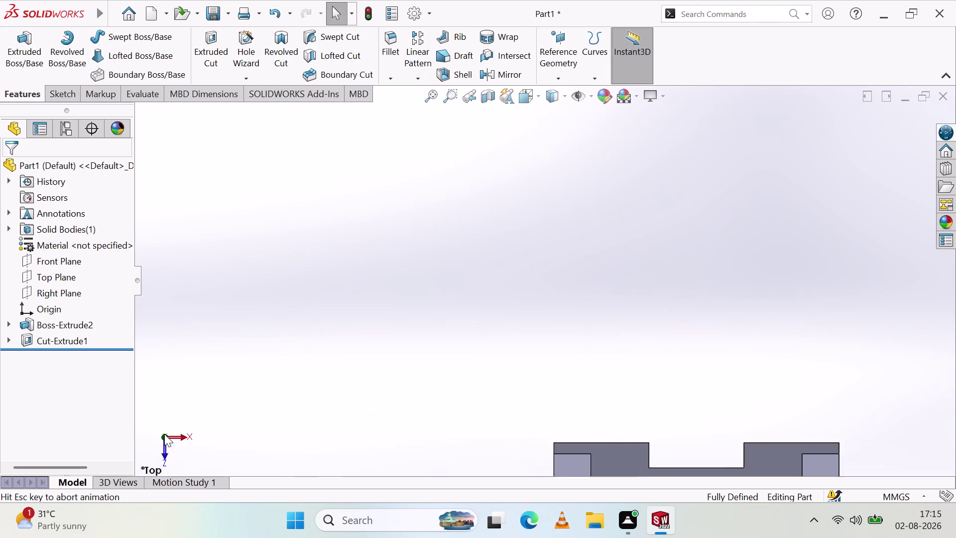
click(164, 435)
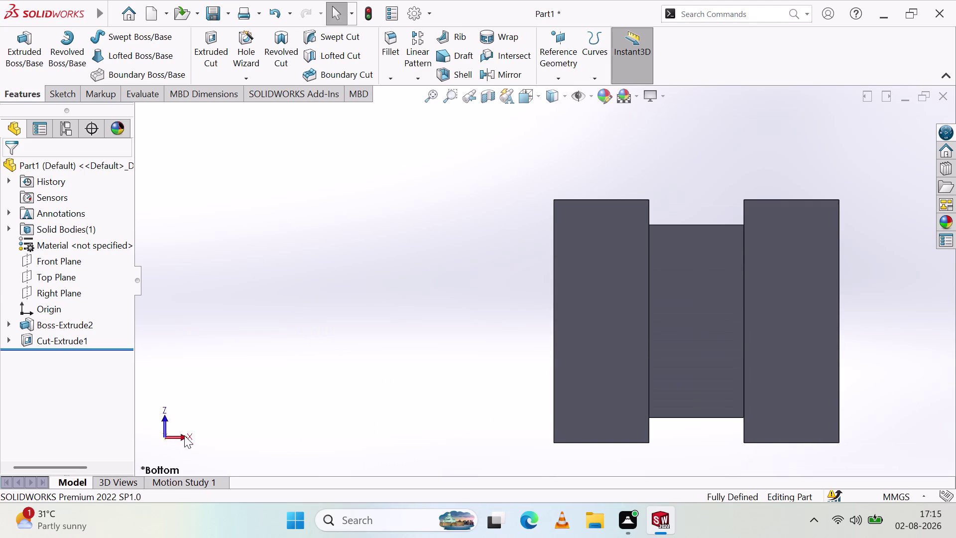
click(184, 435)
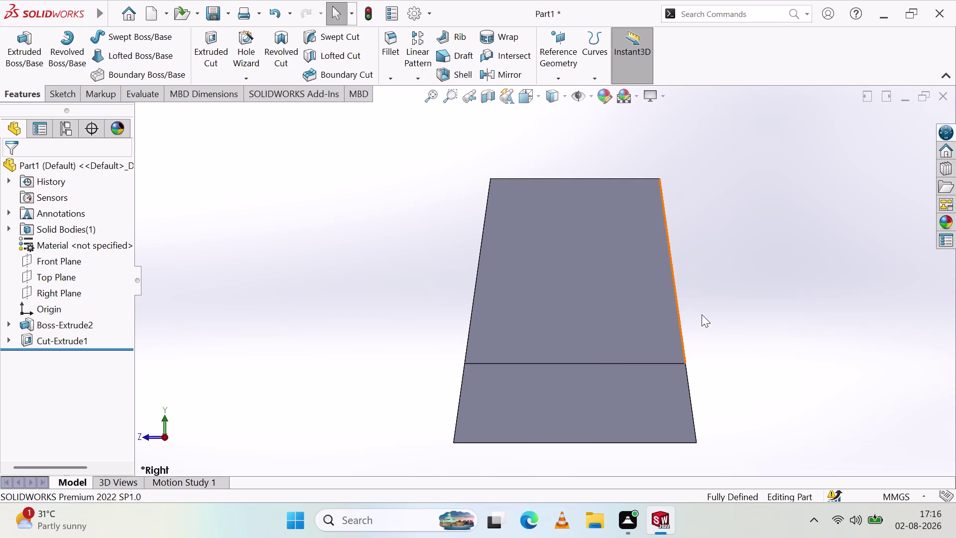
middle_drag(710, 308, 615, 309)
scroll(down, 3)
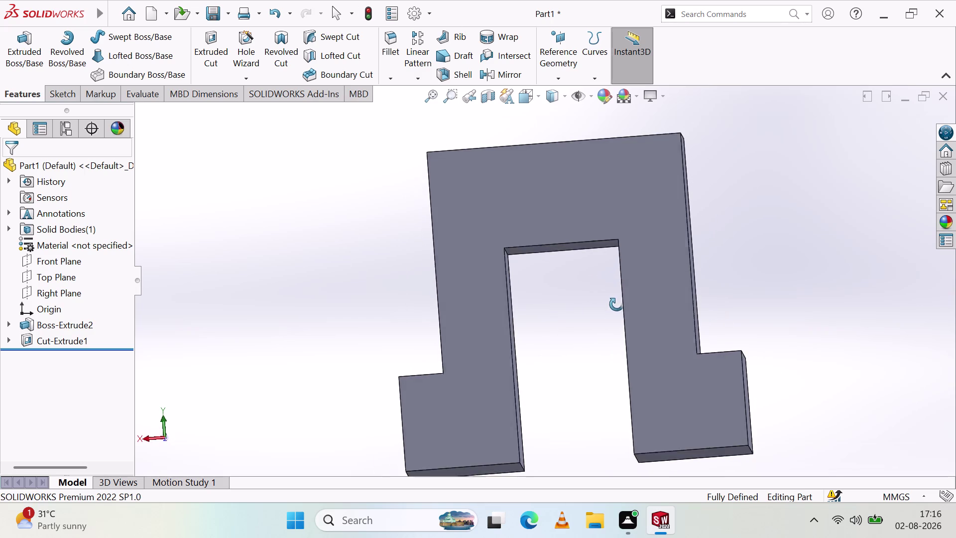
middle_drag(615, 309, 619, 304)
scroll(down, 3)
scroll(up, 3)
scroll(up, 3)
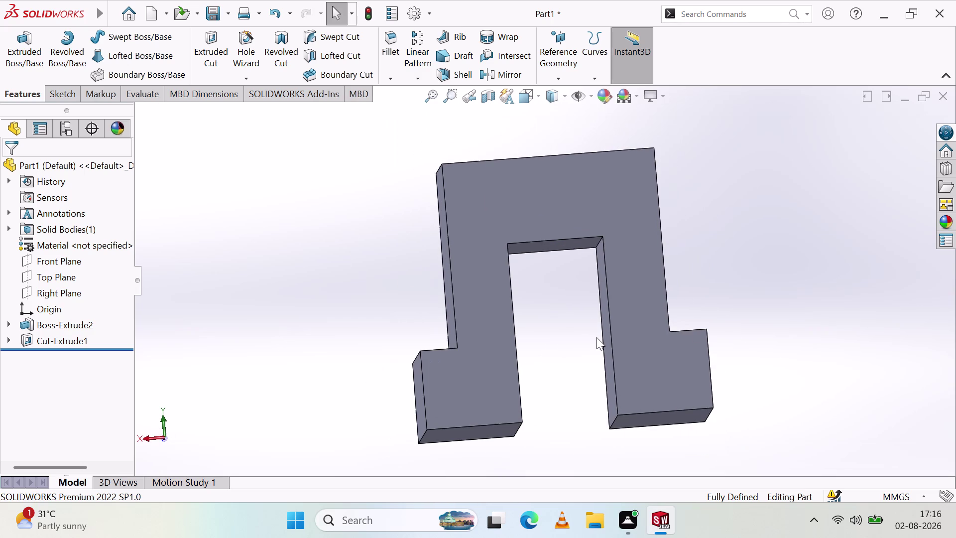
scroll(down, 3)
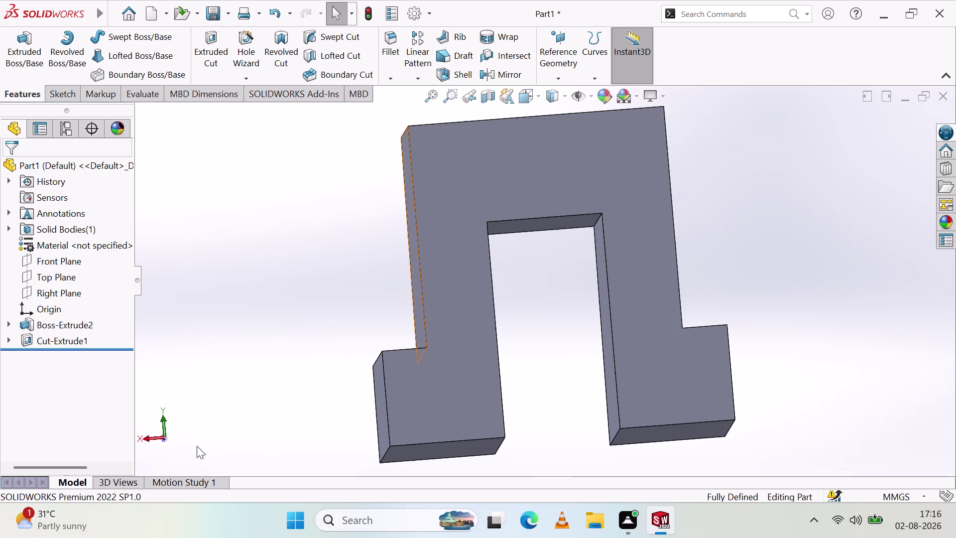
Switch to the side and front views, zoom in and out, and select the Front Plane.
click(145, 439)
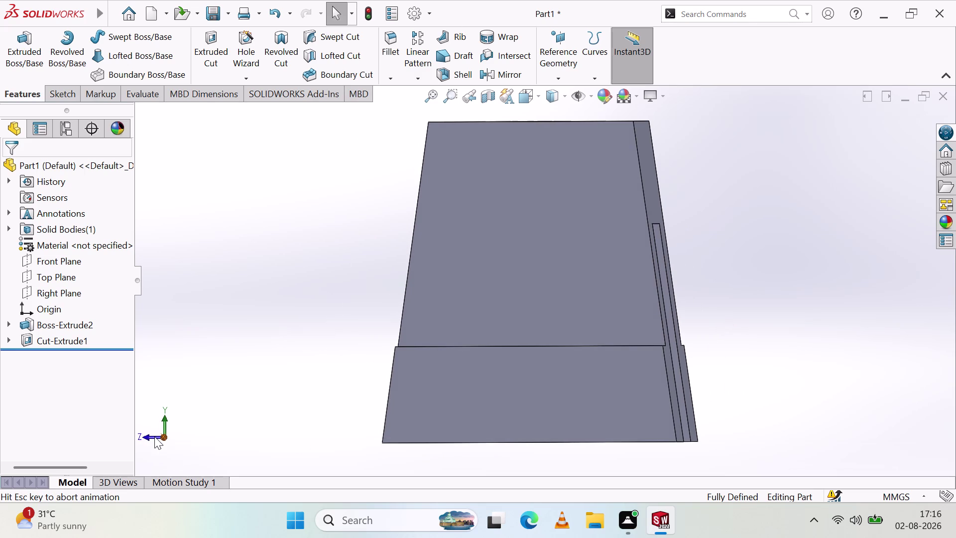
click(149, 436)
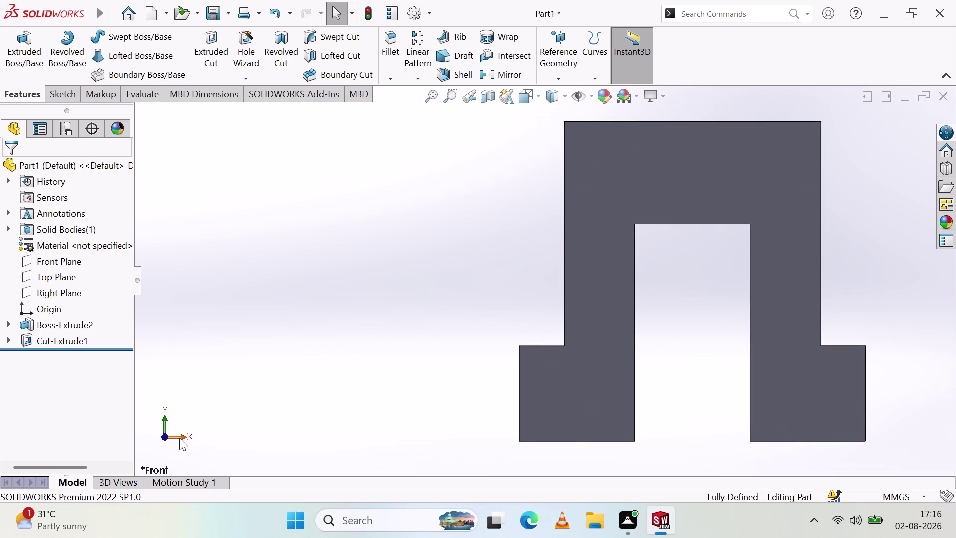
scroll(down, 3)
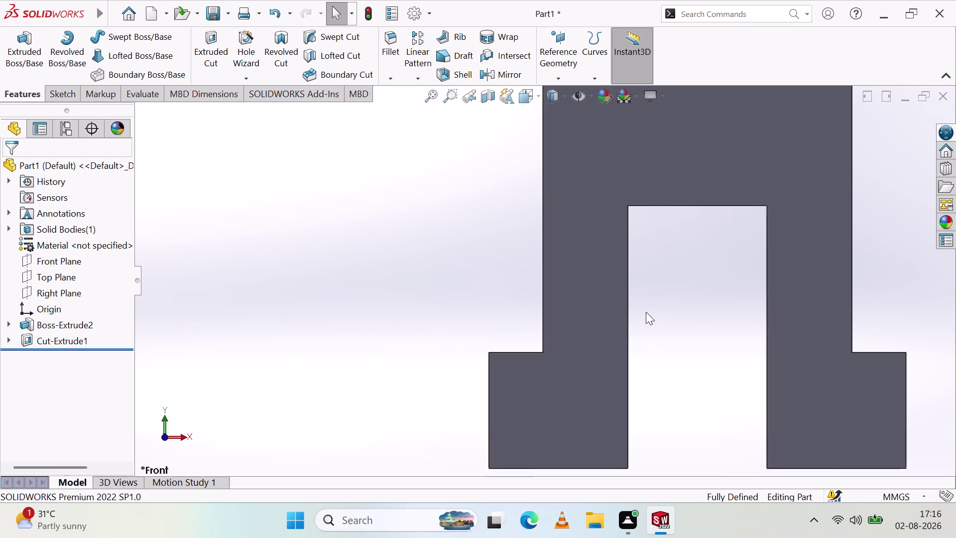
scroll(up, 3)
scroll(up, 3)
scroll(down, 3)
scroll(up, 3)
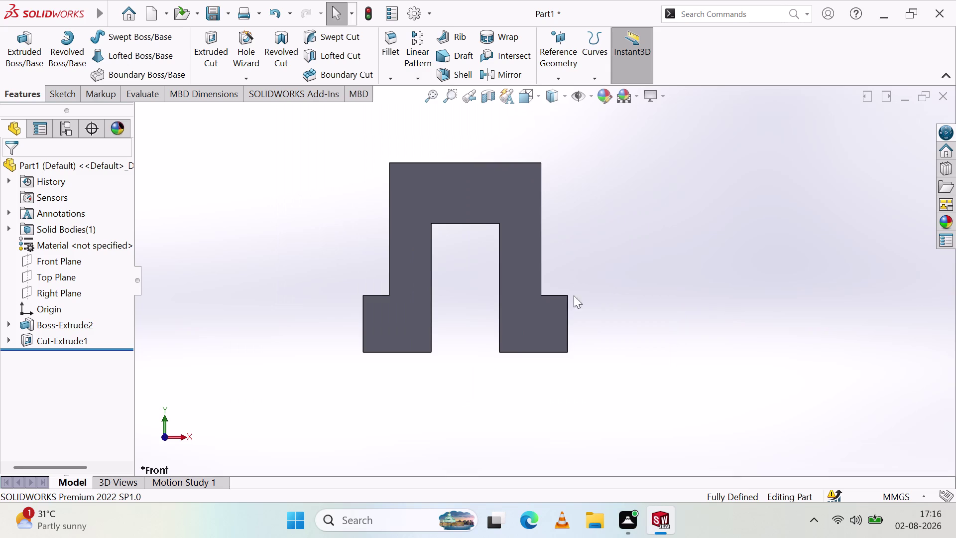
scroll(down, 3)
scroll(up, 3)
scroll(down, 3)
scroll(up, 3)
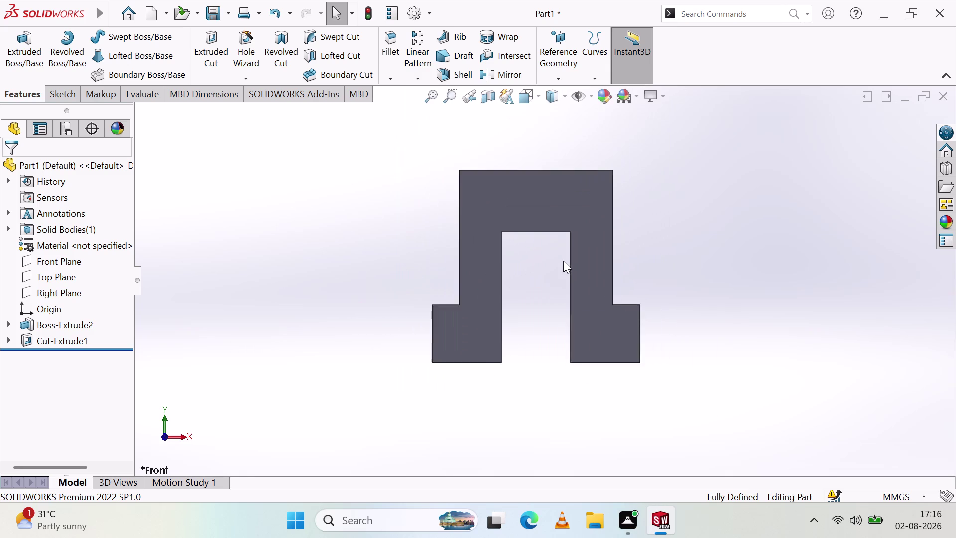
scroll(down, 3)
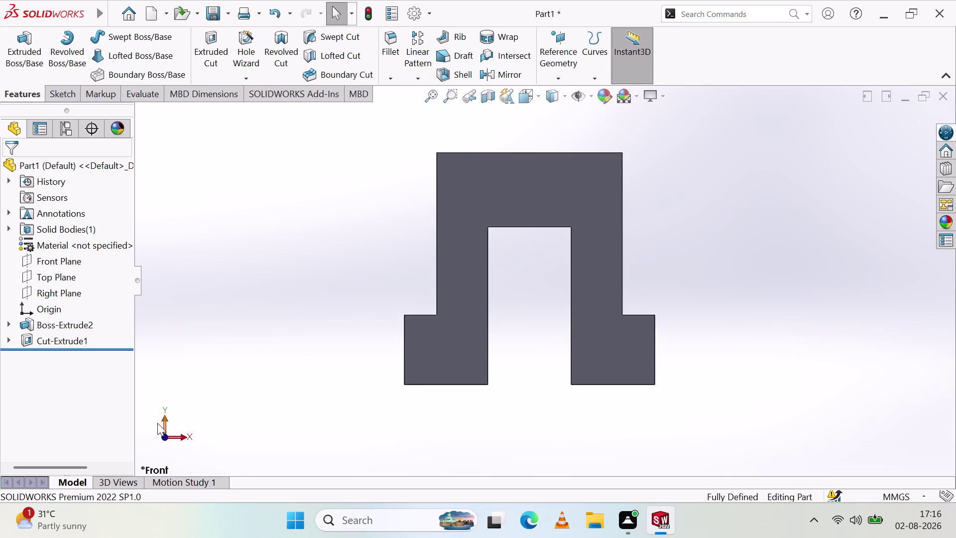
click(72, 266)
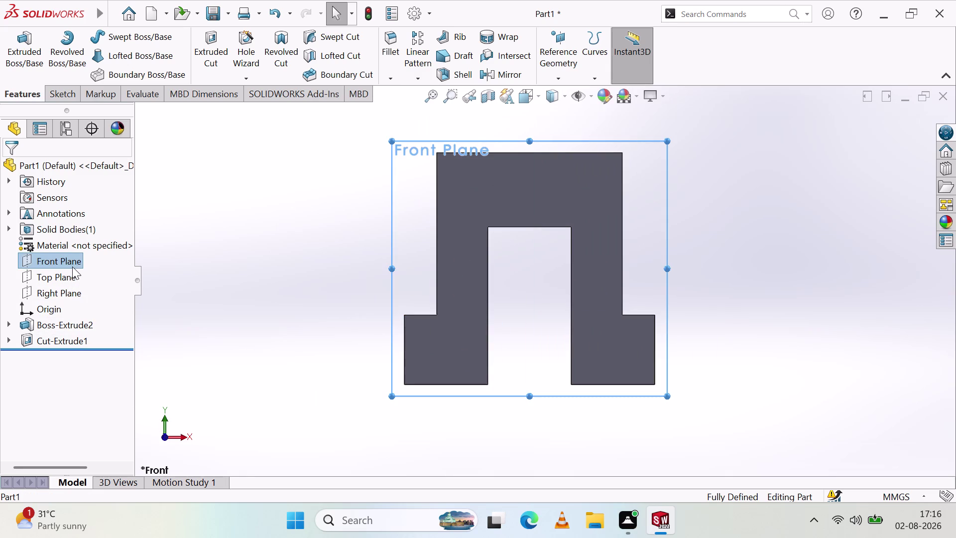
Switch to the left view and capture a screenshot of it.
key(Escape)
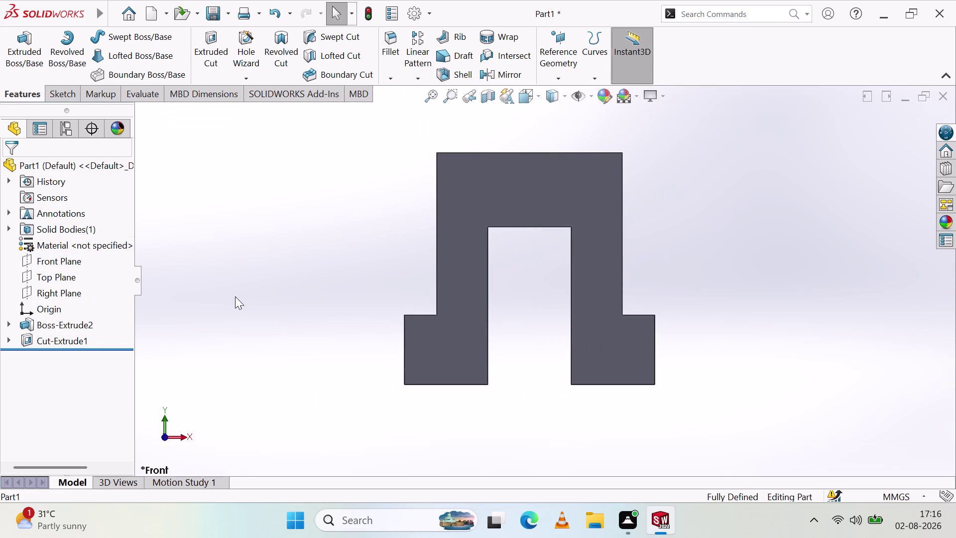
key(ctrl+2)
key(ctrl+3)
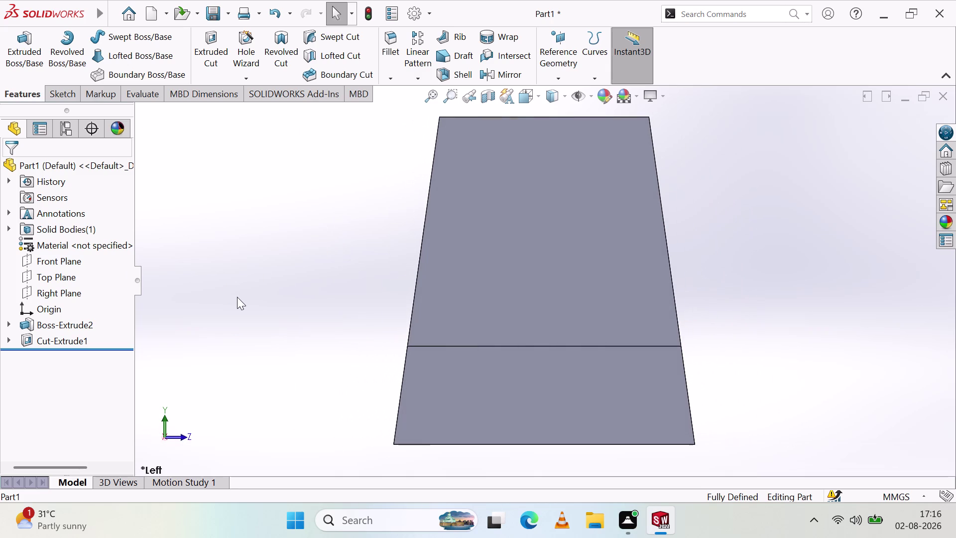
key(Print)
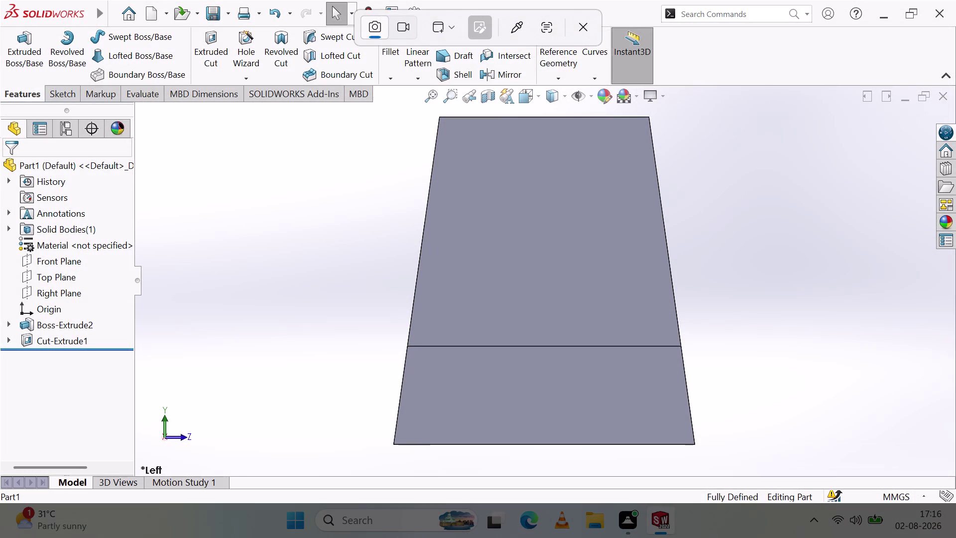
click(822, 336)
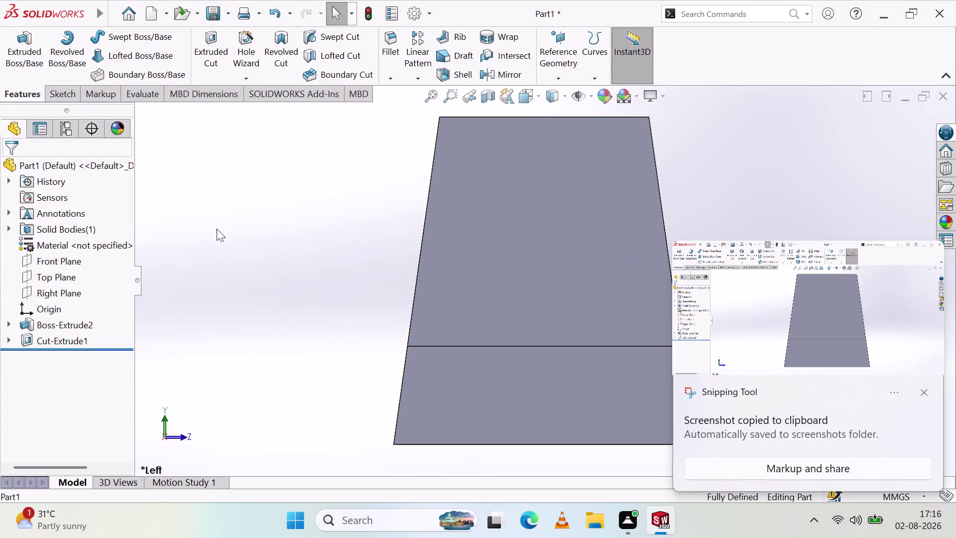
Cycle through right, top, isometric, front and back views, returning to isometric.
key(ctrl+3)
key(ctrl+4)
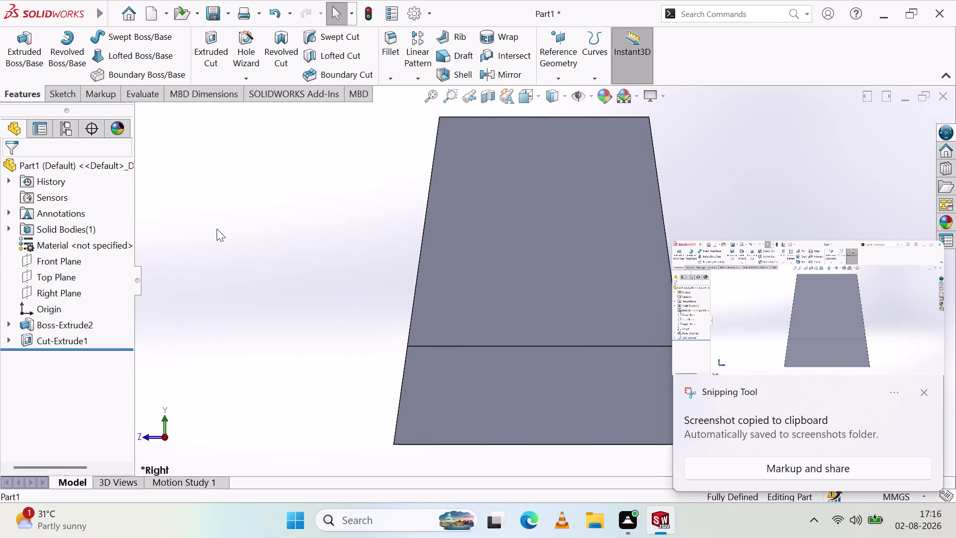
key(ctrl+4)
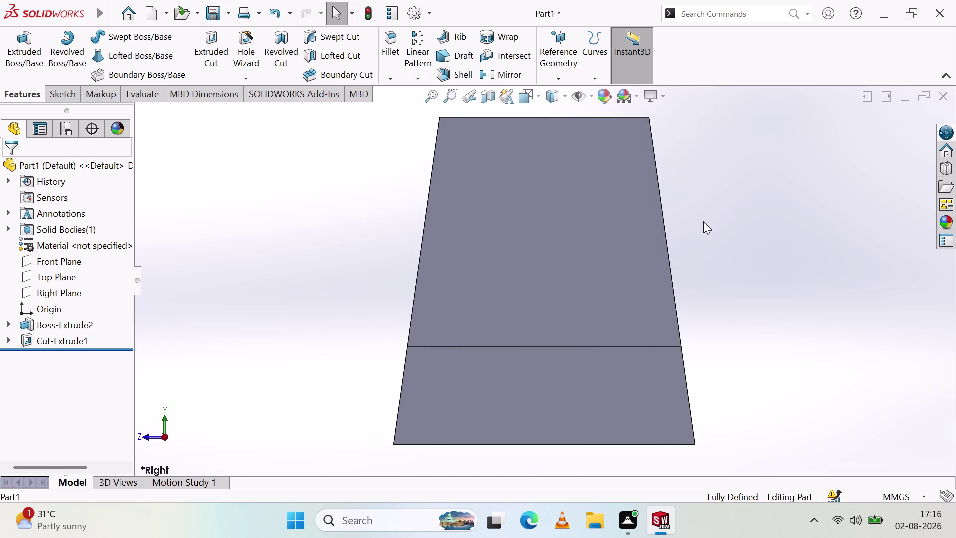
key(ctrl+5)
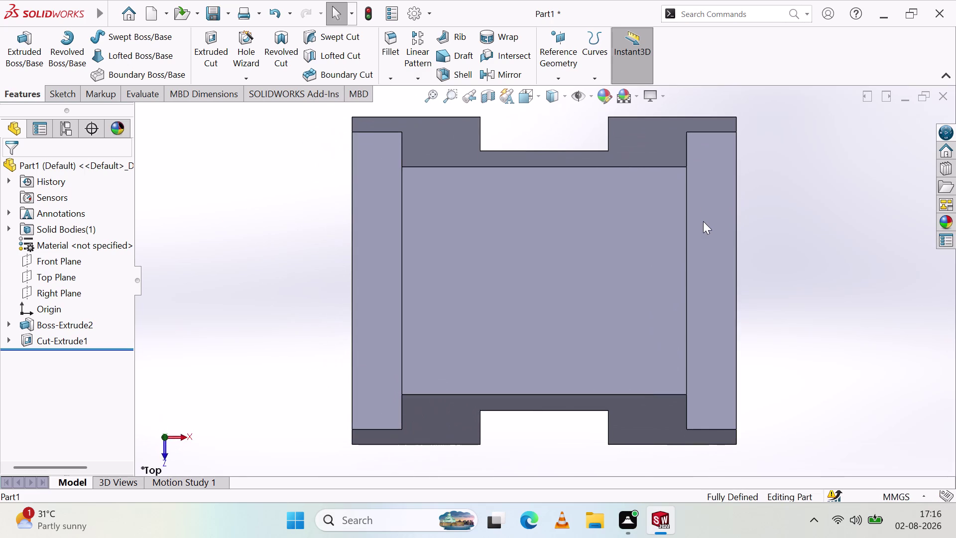
key(ctrl+6)
key(ctrl+7)
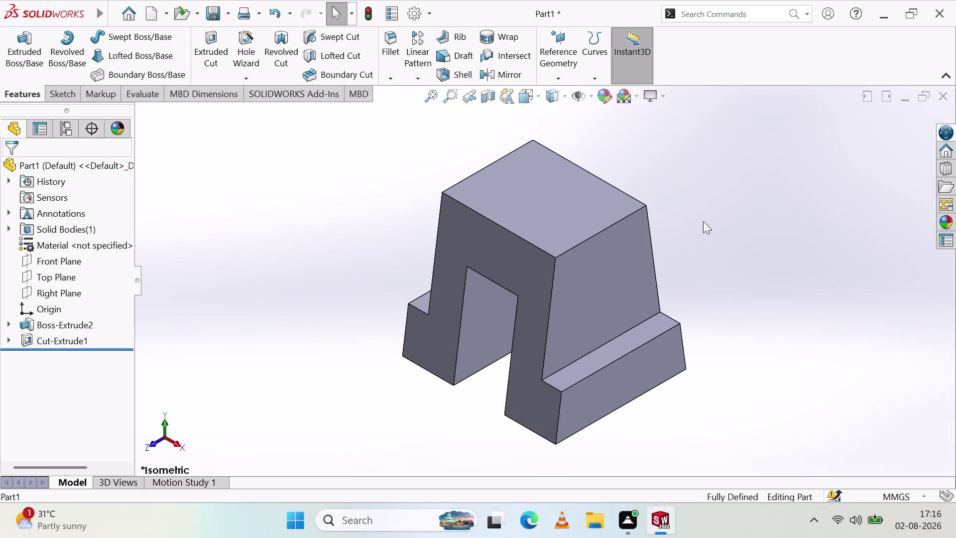
key(ctrl+8)
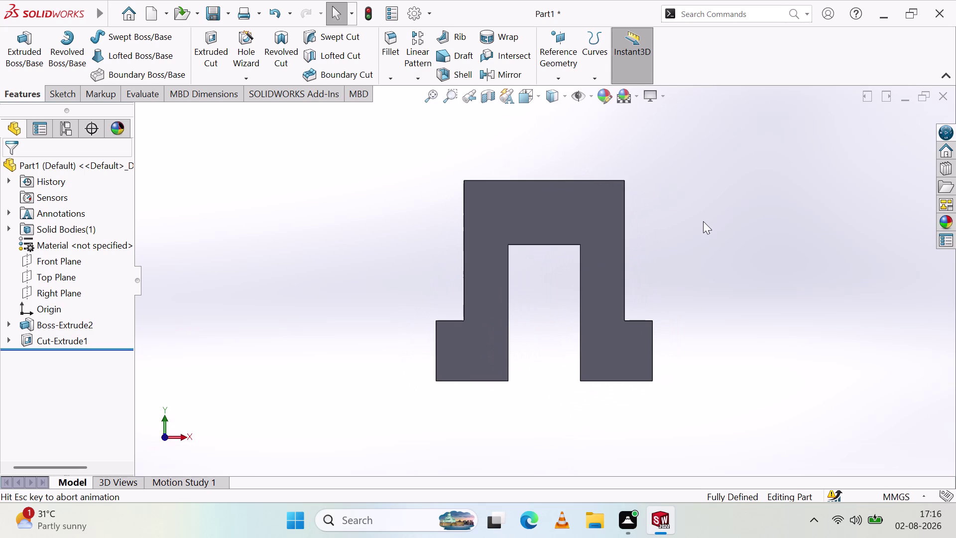
key(ctrl+8)
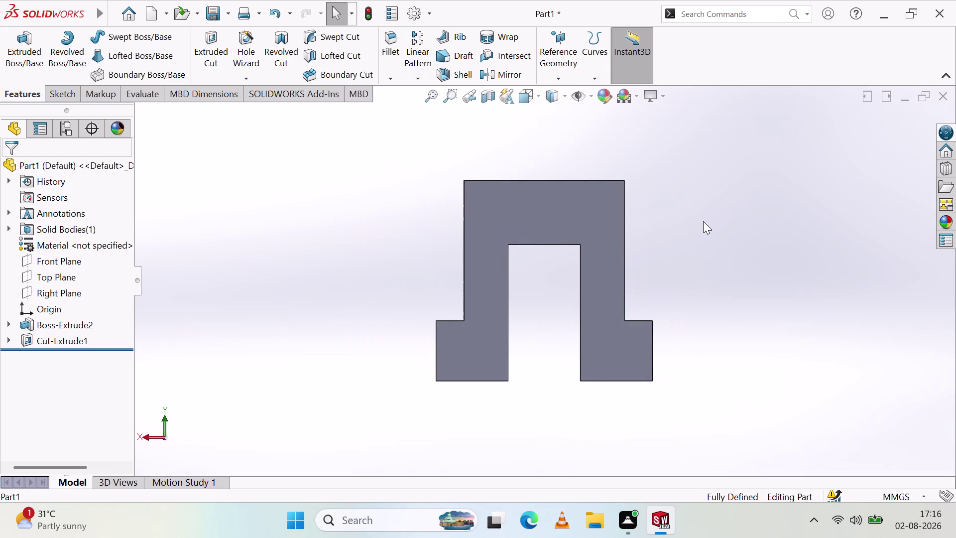
key(ctrl+7)
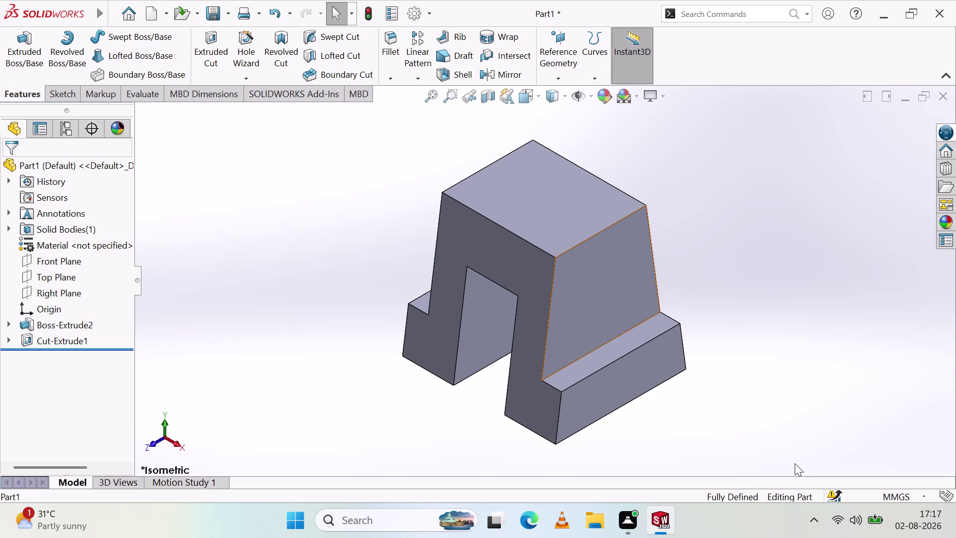
key(shift+super+s)
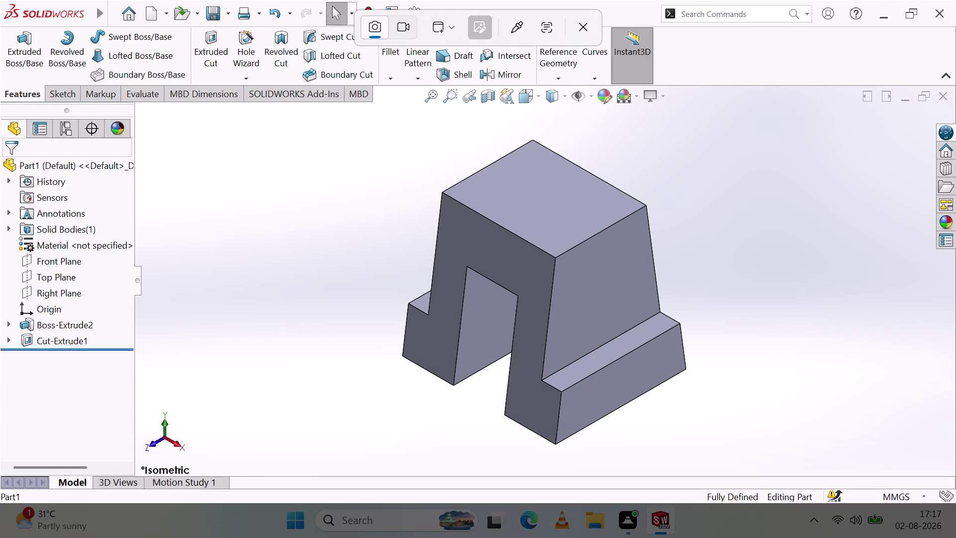
Capture a screenshot of the part's isometric view.
click(779, 299)
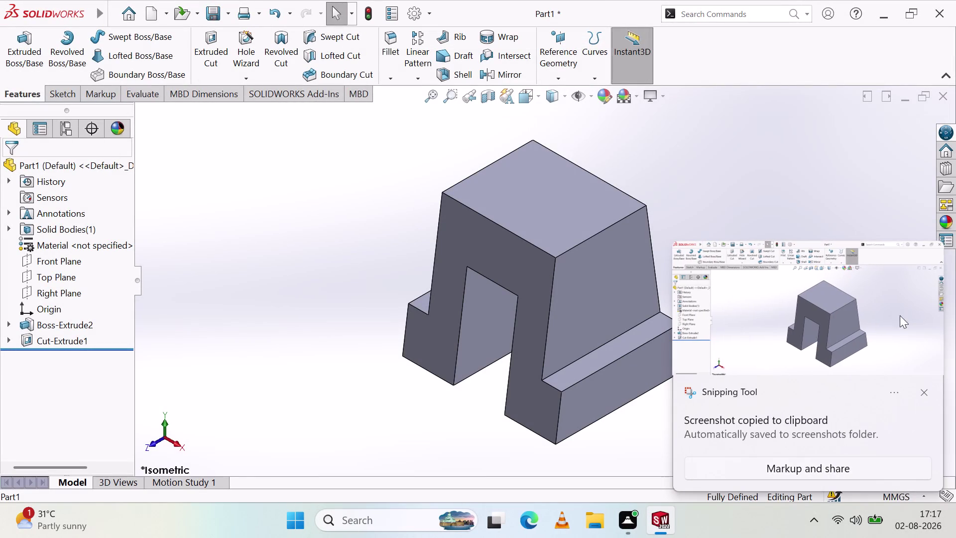
click(764, 199)
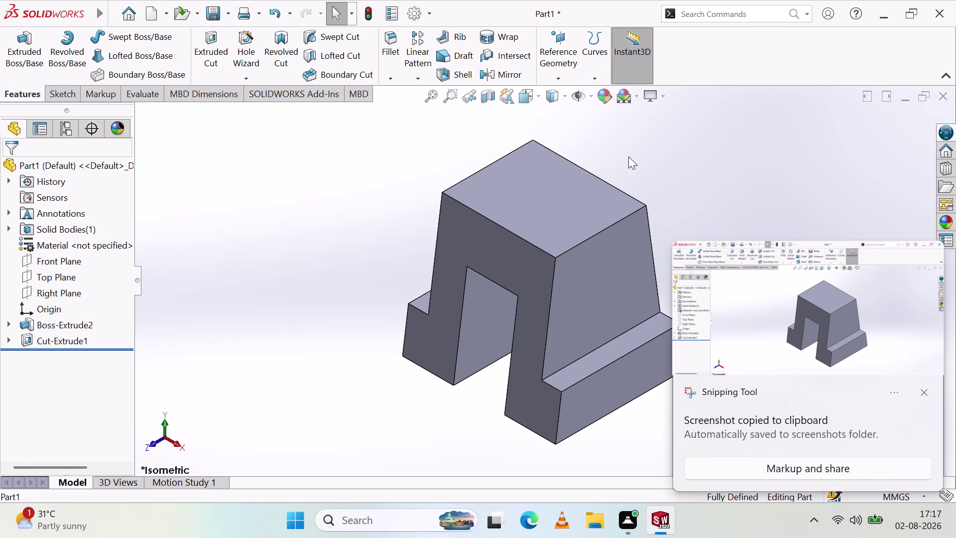
click(259, 325)
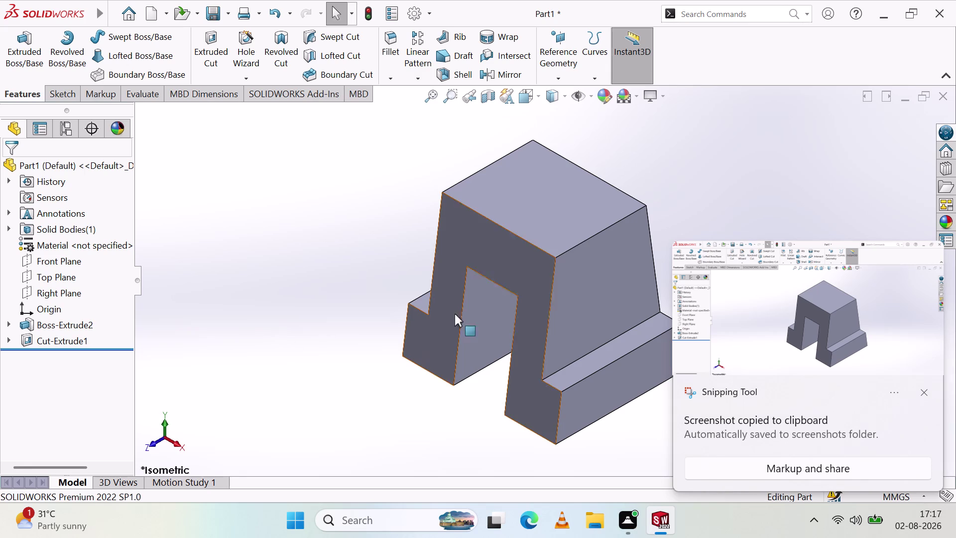
click(923, 390)
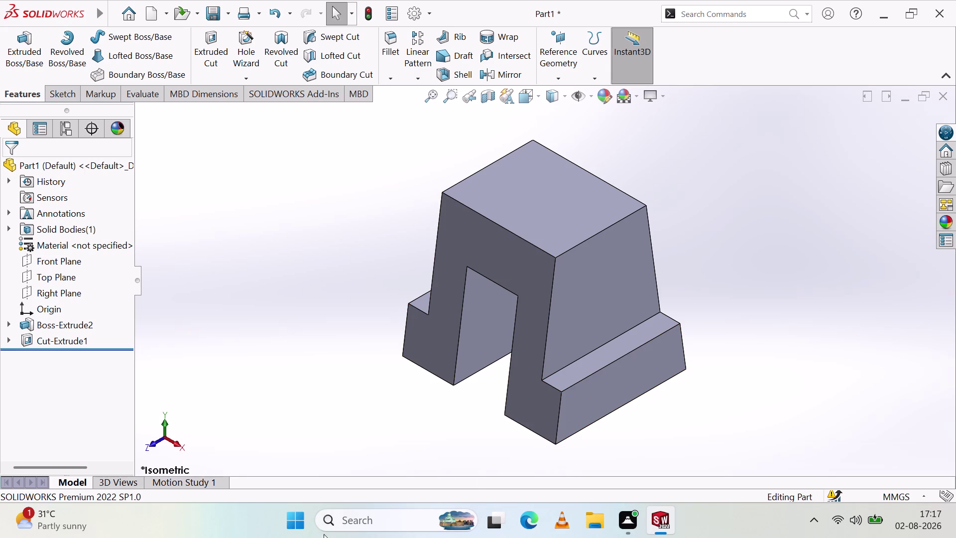
Open and close the Start menu and Welcome window, then show the File menu.
click(298, 524)
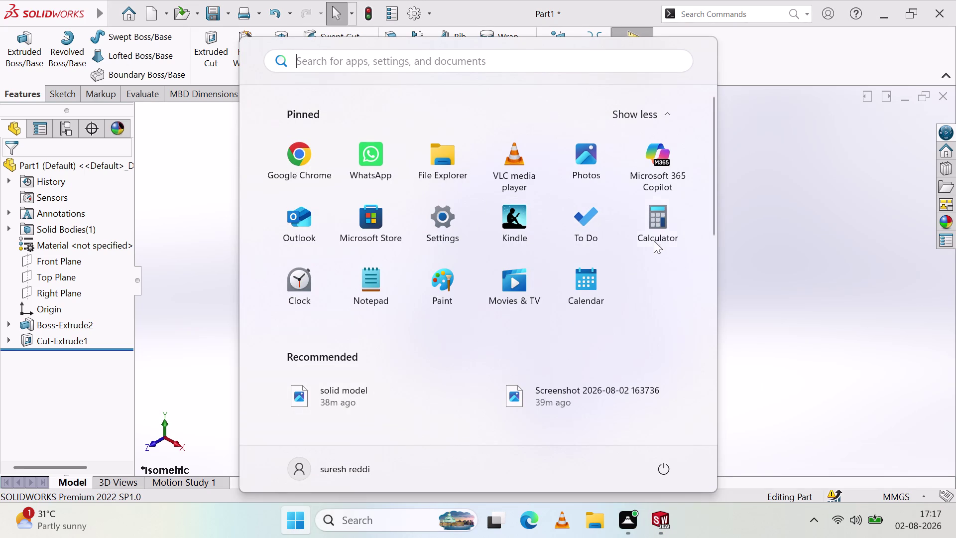
click(732, 210)
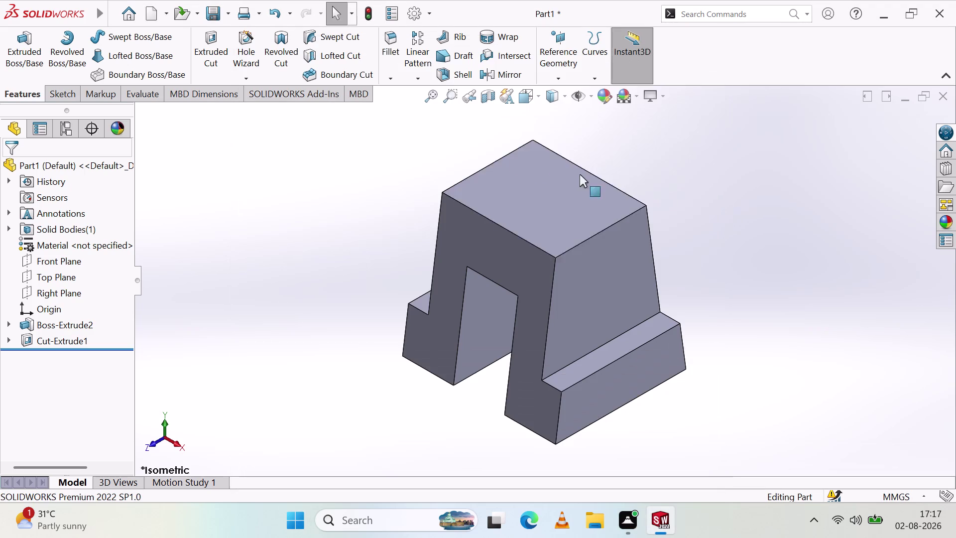
click(127, 13)
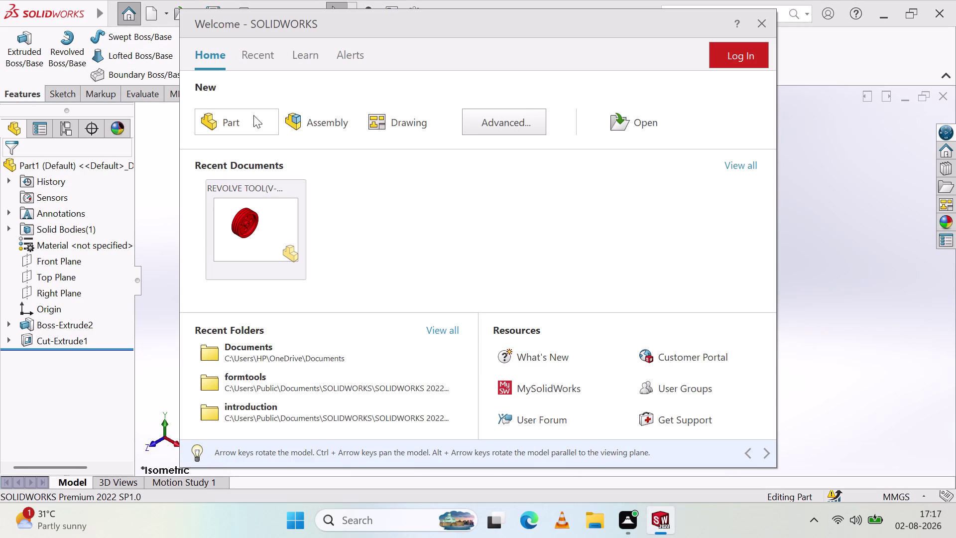
click(821, 186)
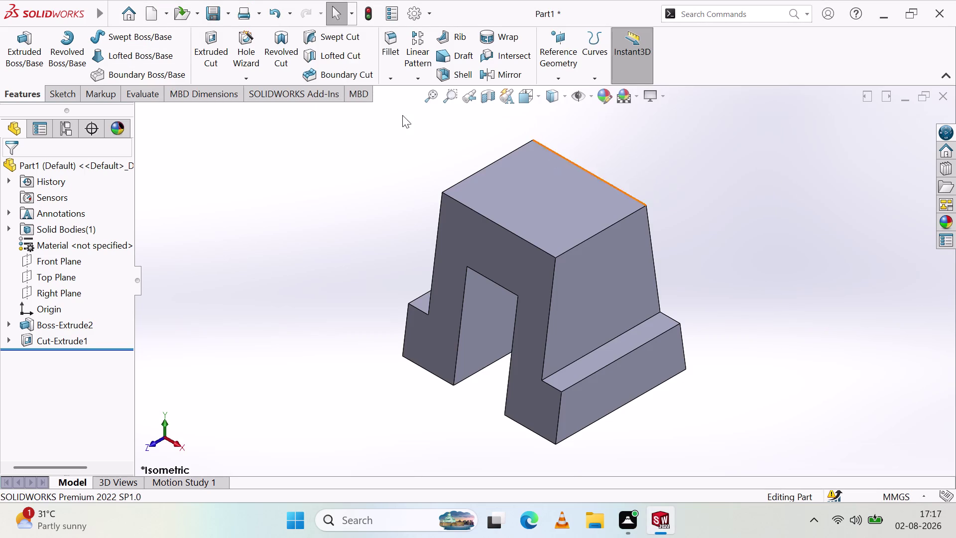
click(164, 15)
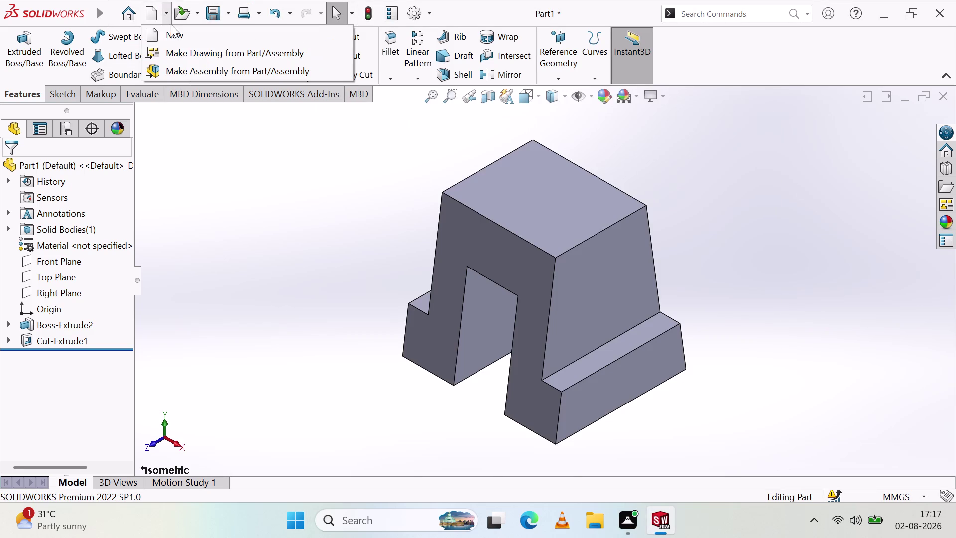
click(196, 137)
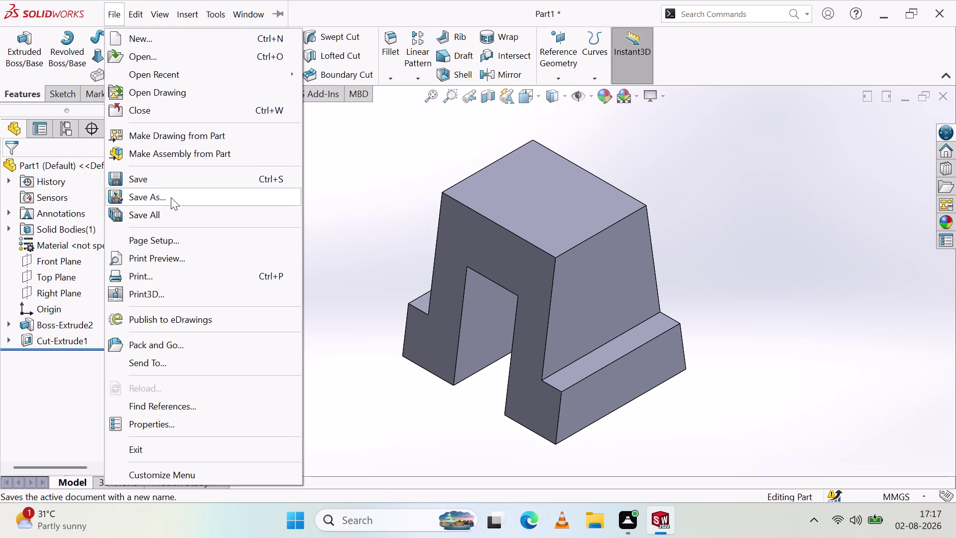
Save the part as a SOLIDWORKS Part file named 'solid block model'.
click(225, 197)
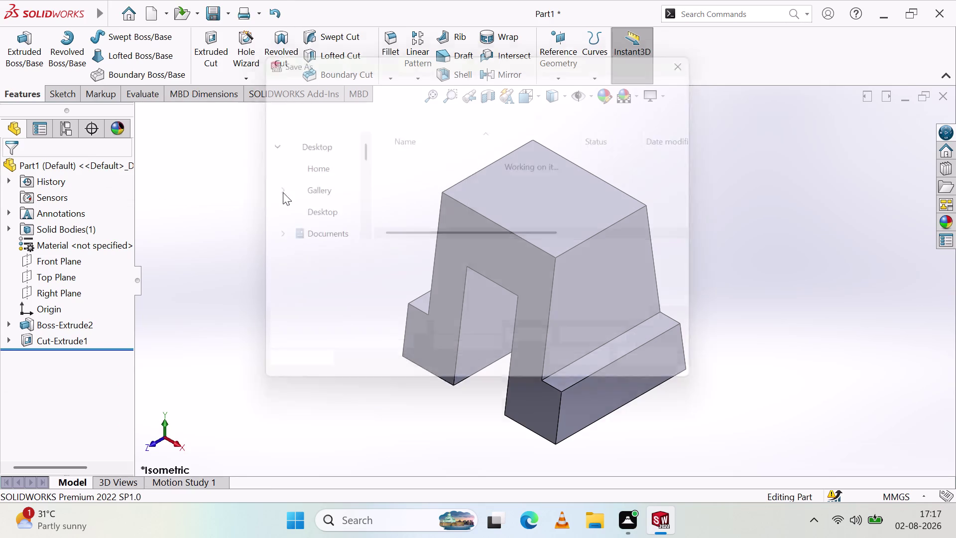
click(380, 258)
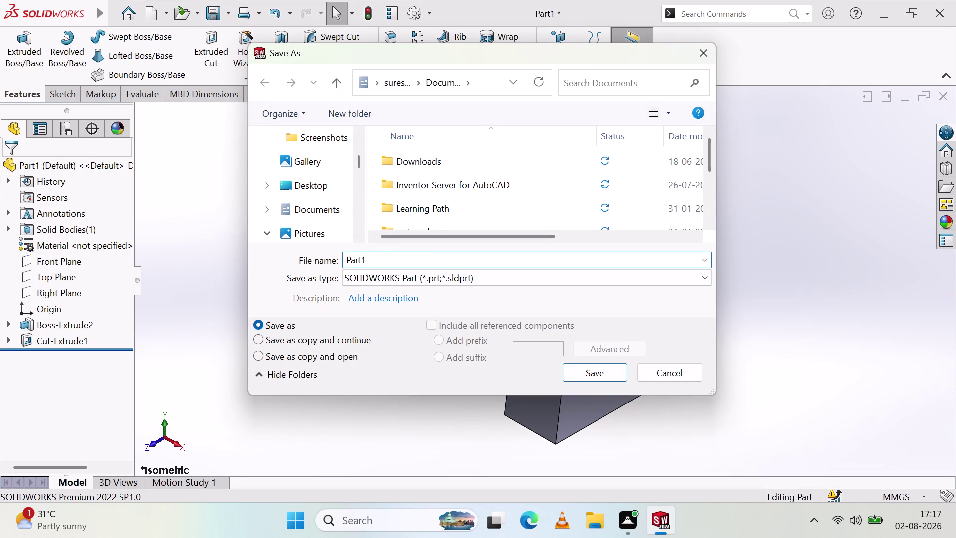
key(BackSpace)
key(BackSpace)
key(BackSpace)
text(sol)
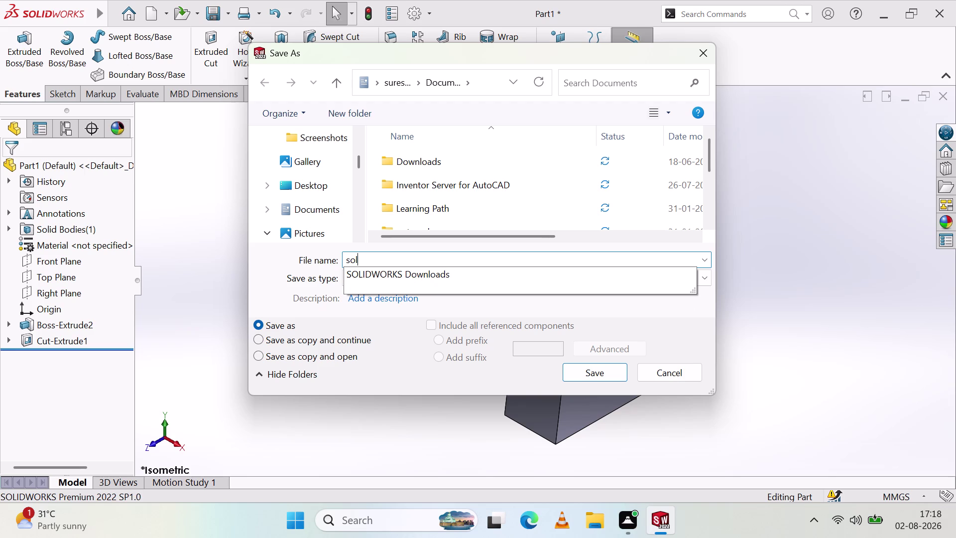
text(id)
key(space)
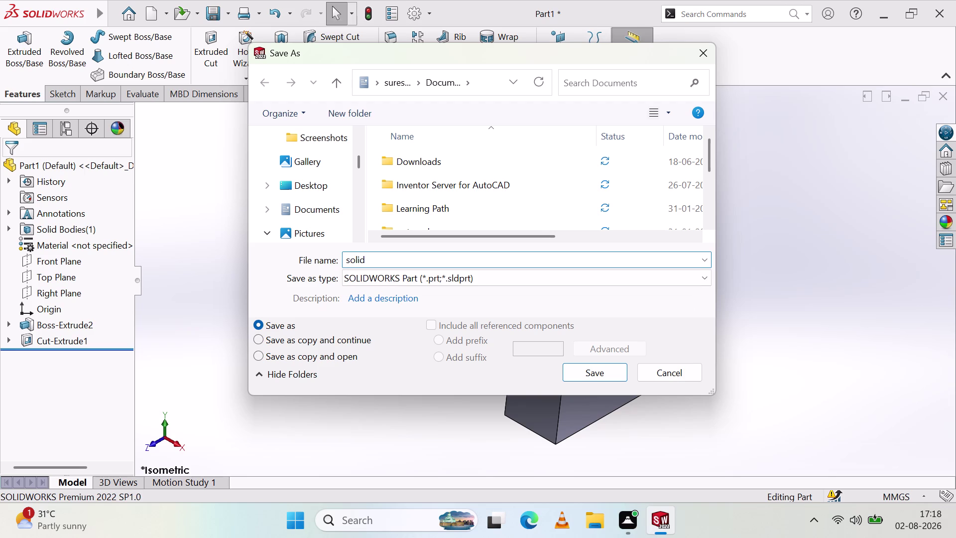
text(bloc)
text(k m)
text(odel)
click(602, 375)
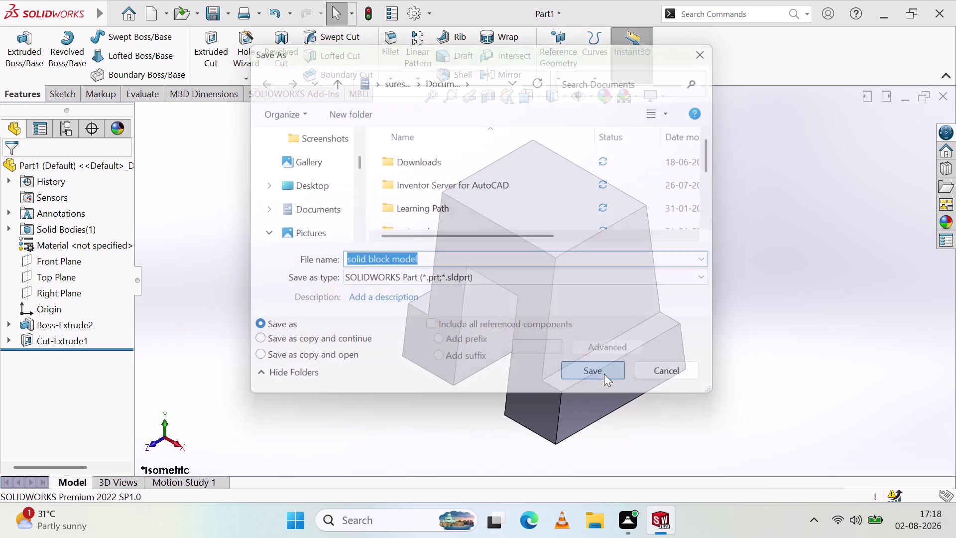